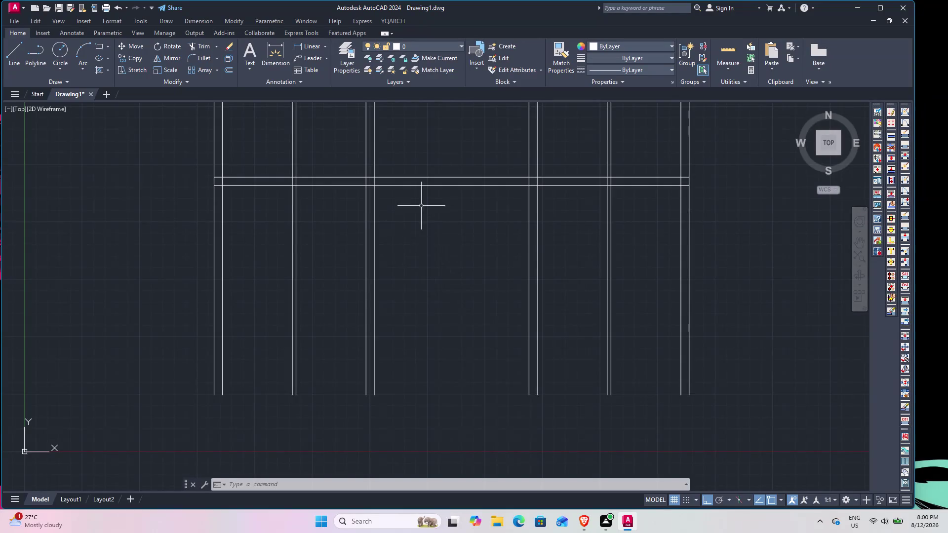
Copy the top rail's lower line down to the bottom edge of the frame.
click(456, 185)
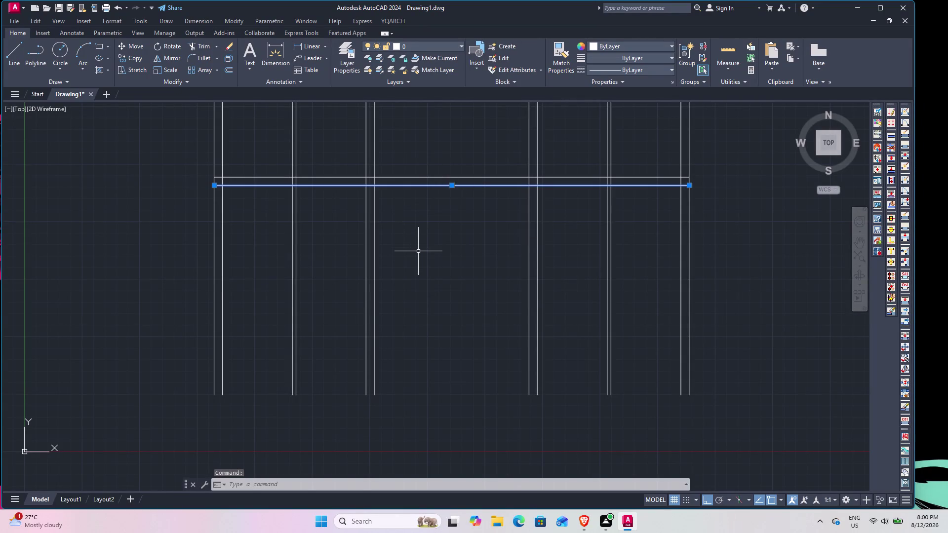
text(CO)
key(space)
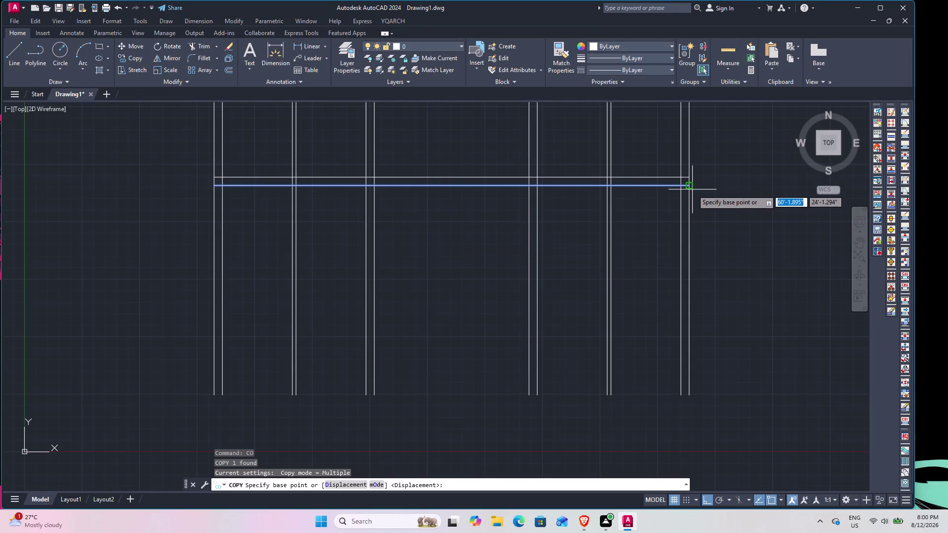
click(691, 187)
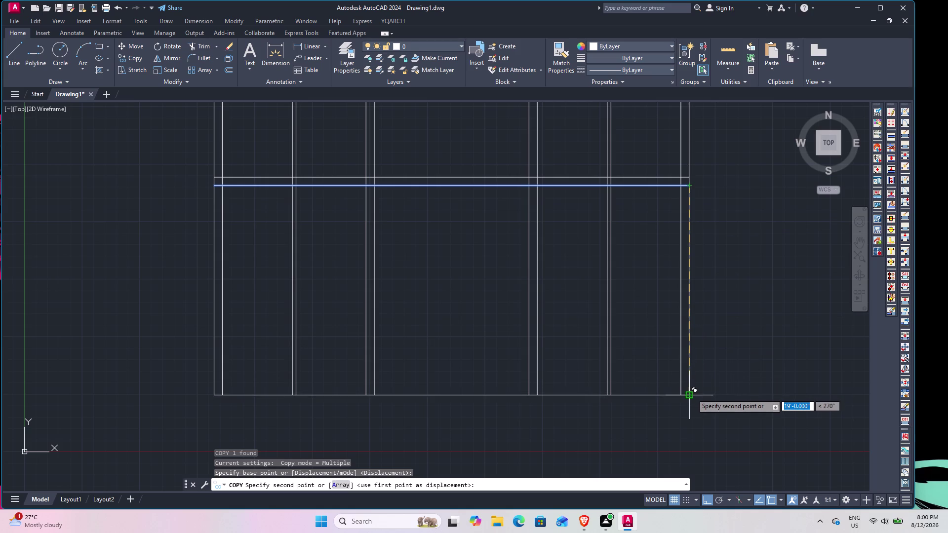
click(692, 393)
key(Escape)
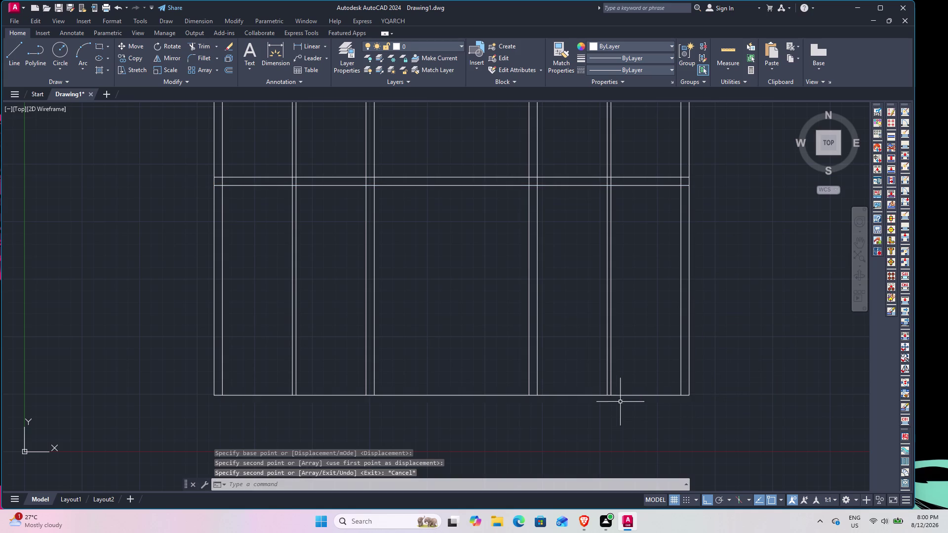
Offset the new bottom line 9" upward to form the bottom rail.
key(o)
key(space)
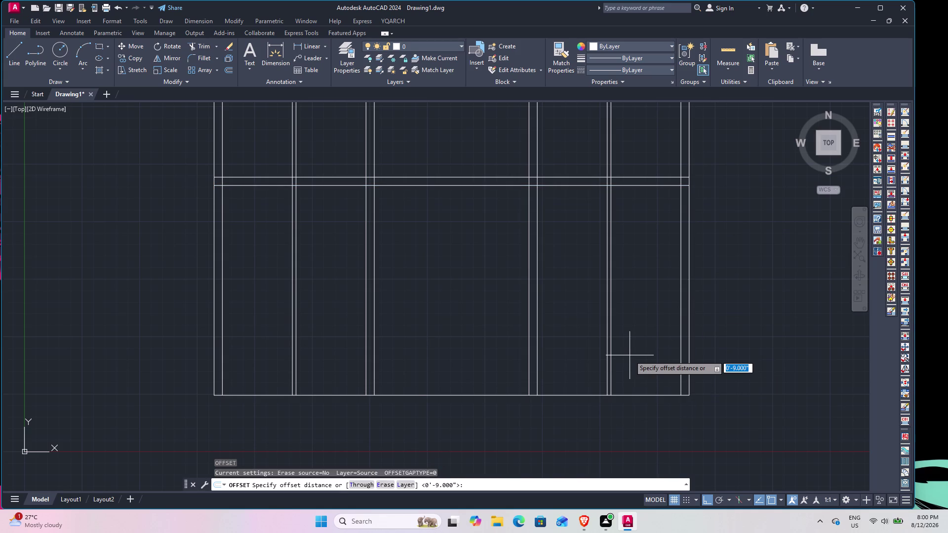
key(9)
key(shift+quotedbl)
key(Return)
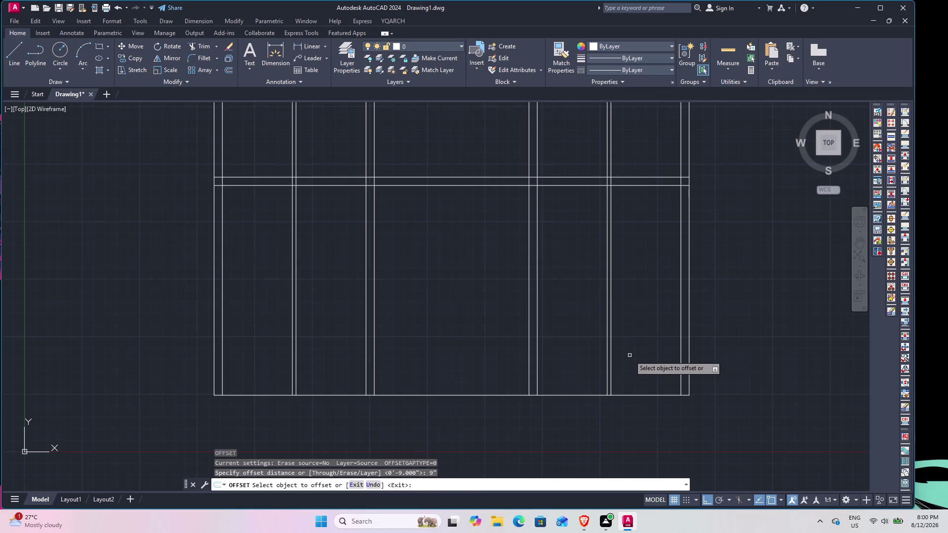
click(478, 395)
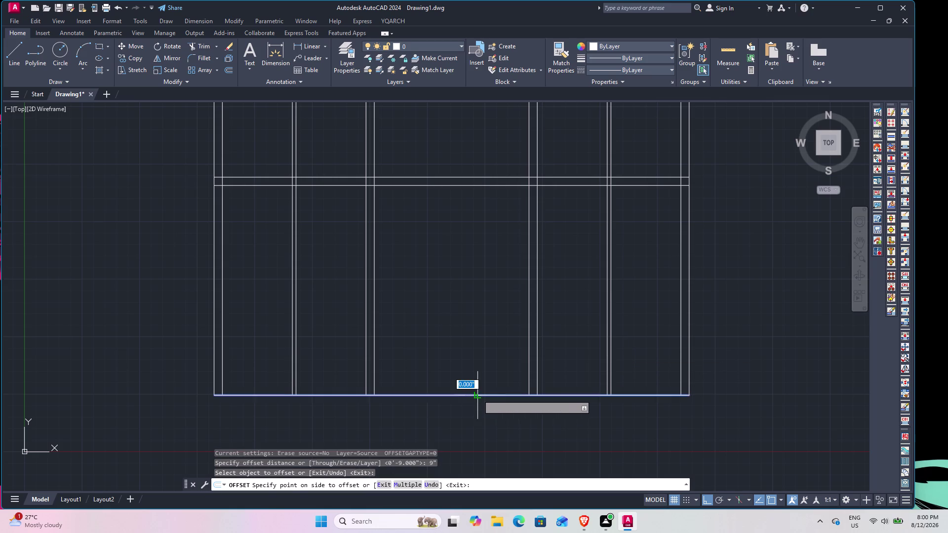
click(479, 379)
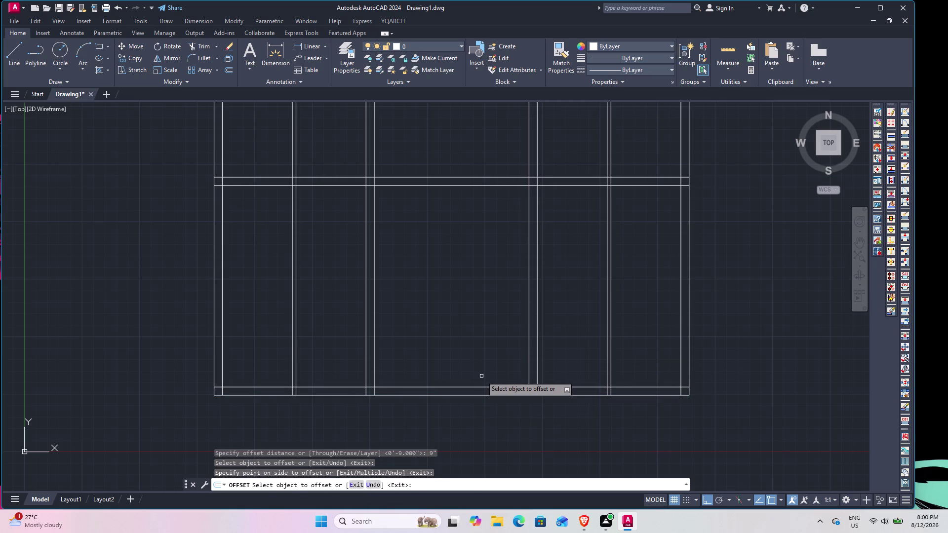
key(space)
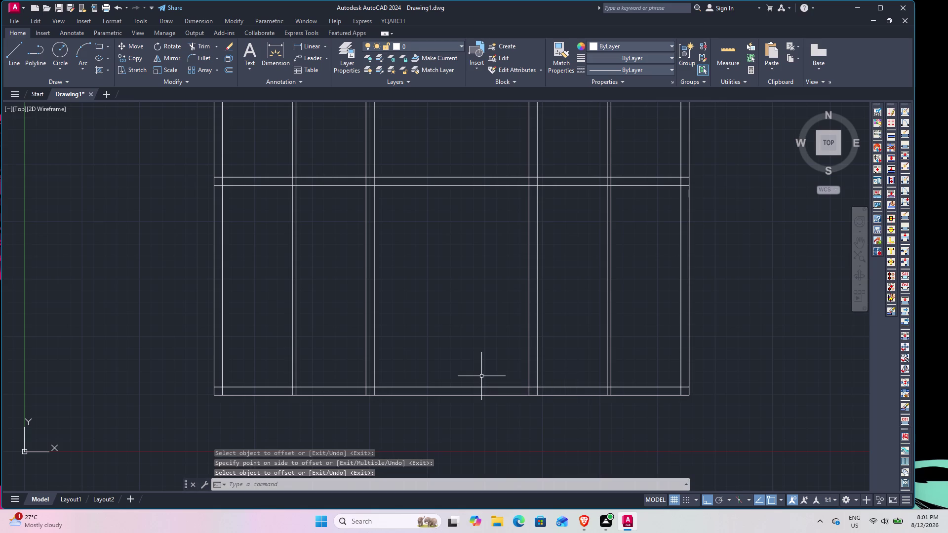
key(space)
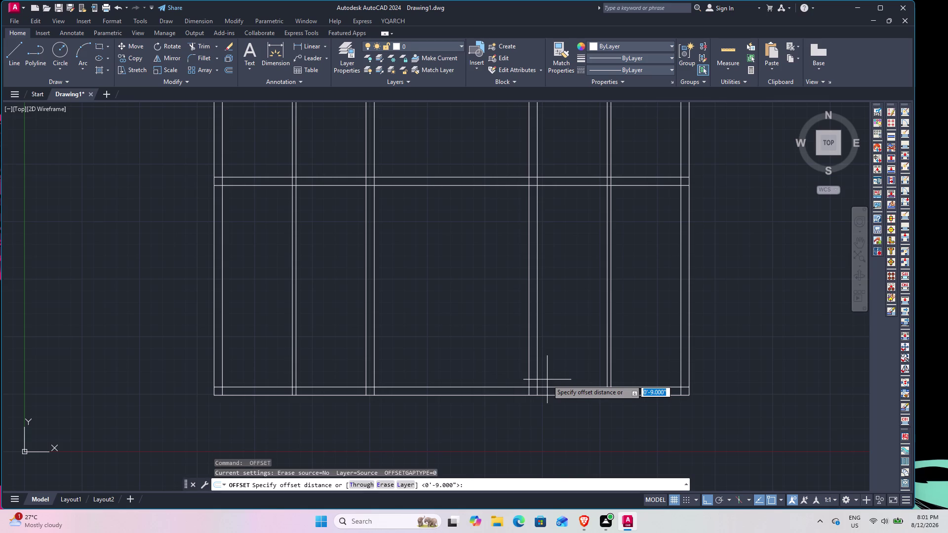
Offset the bottom rail's upper line 6'6" upward to start the middle rail.
text(6'6)
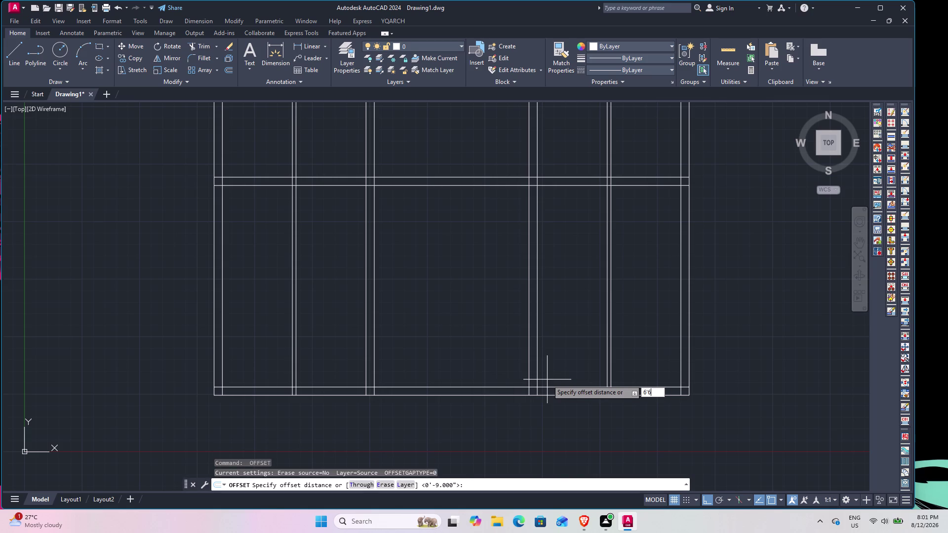
text(")
key(Return)
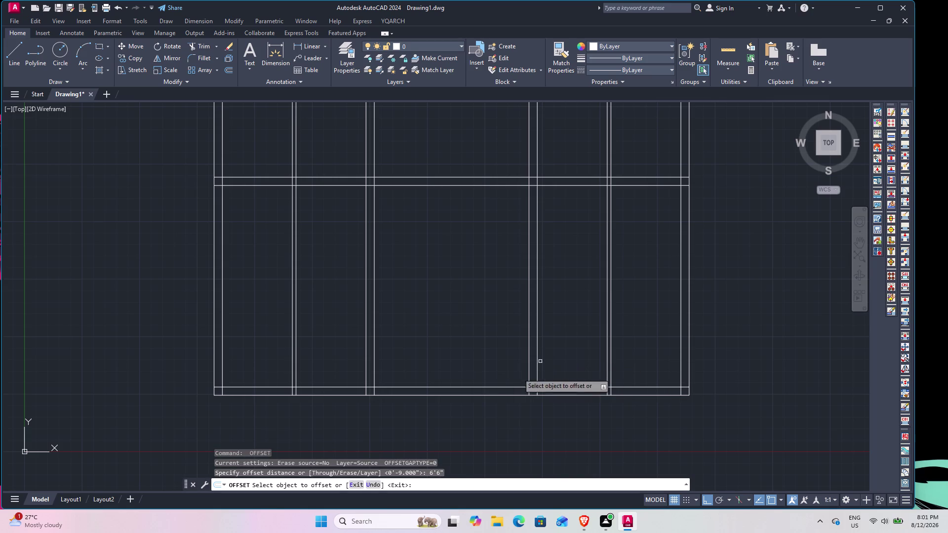
click(470, 386)
click(470, 369)
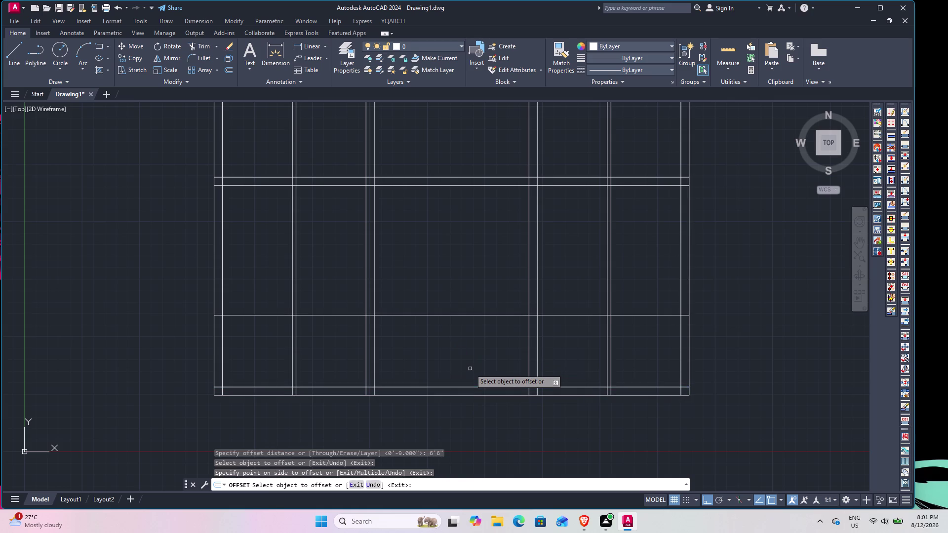
key(space)
Offset that new middle rail line 9" upward to double it.
key(space)
text(9")
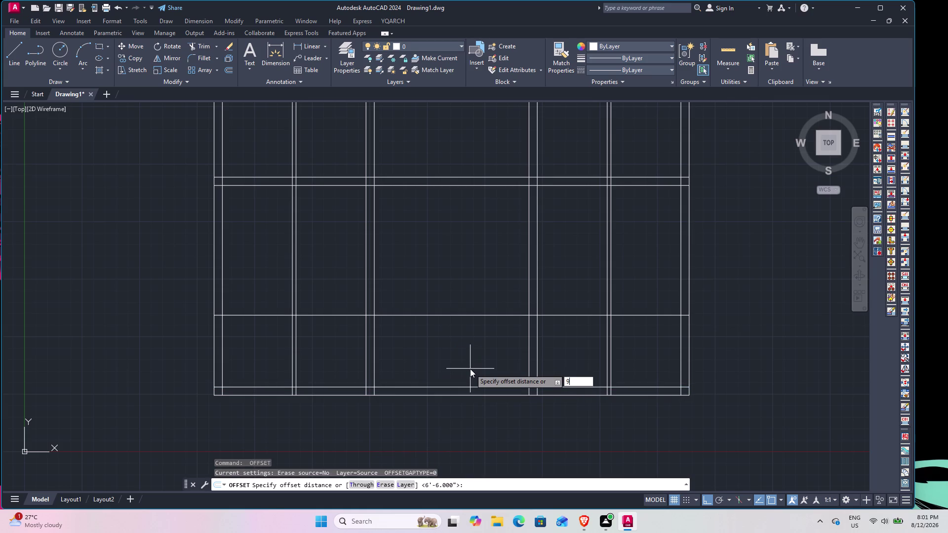
key(Return)
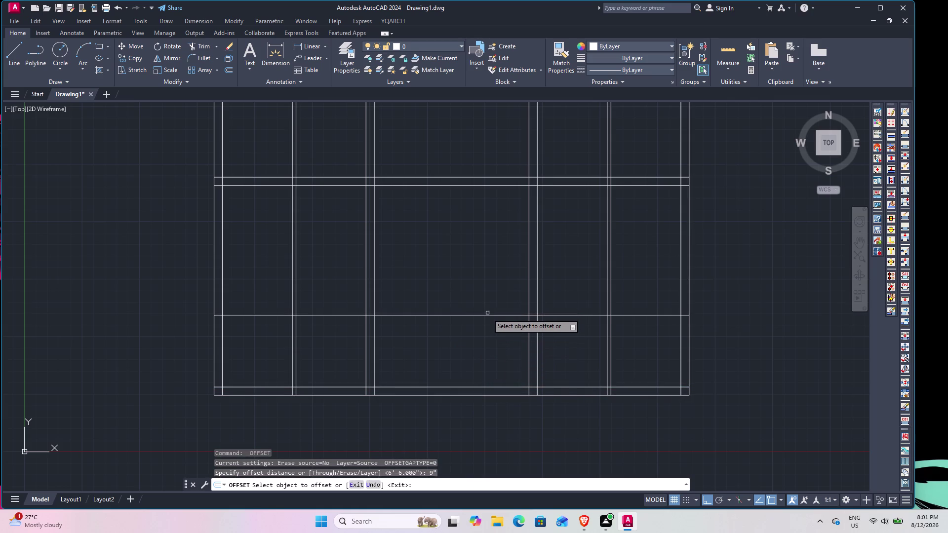
click(487, 314)
click(487, 303)
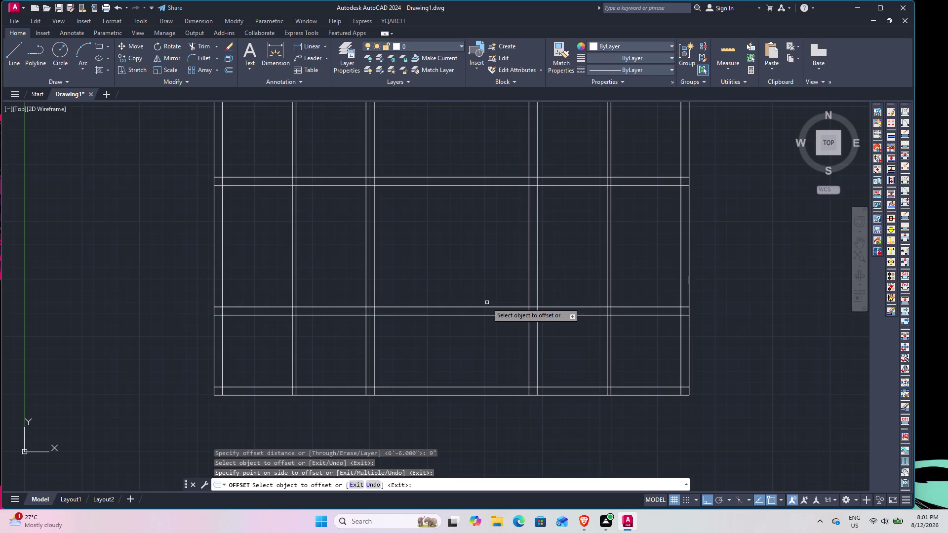
key(space)
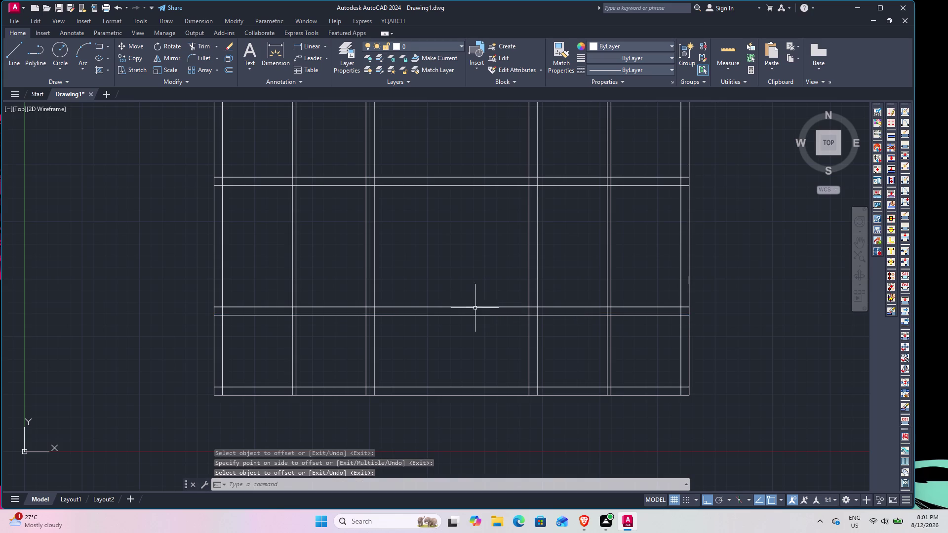
scroll(down, 3)
middle_drag(447, 279, 442, 303)
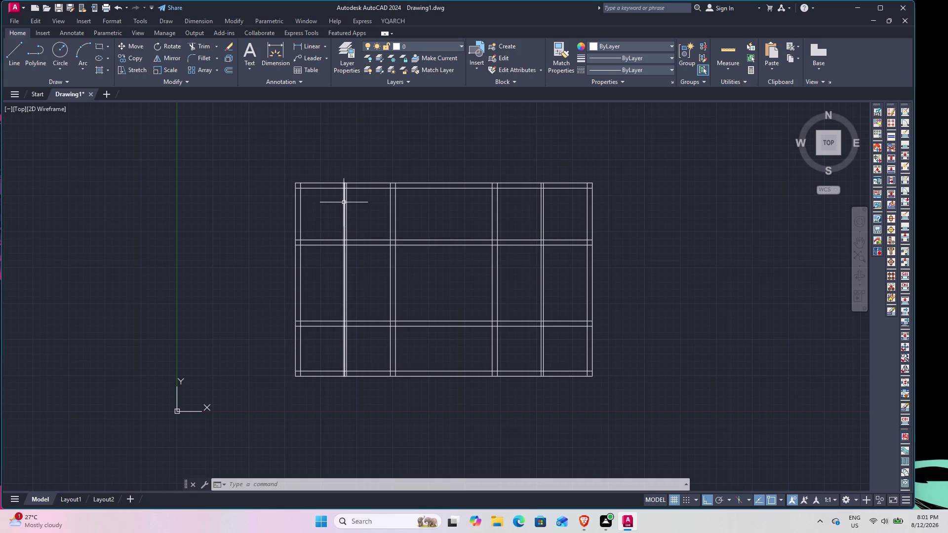
scroll(up, 3)
scroll(down, 3)
scroll(up, 3)
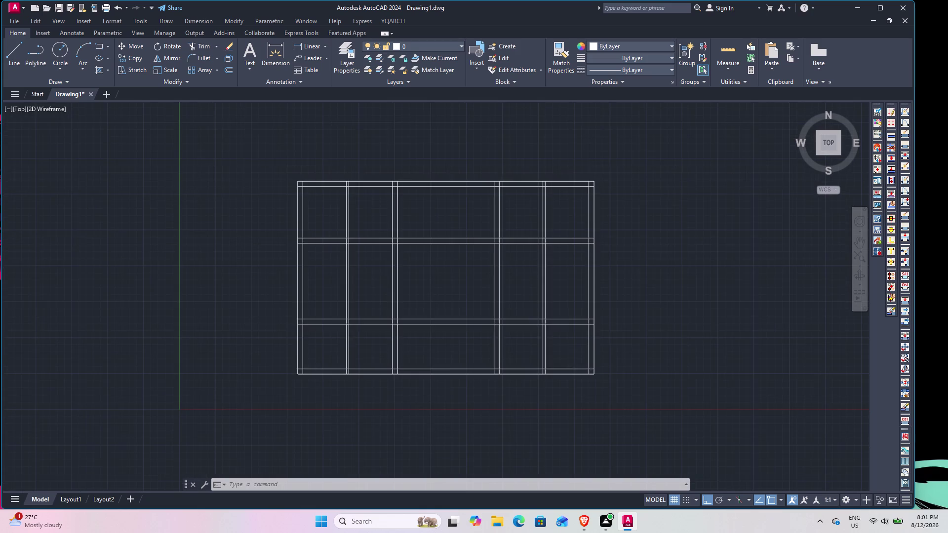
scroll(down, 3)
scroll(up, 3)
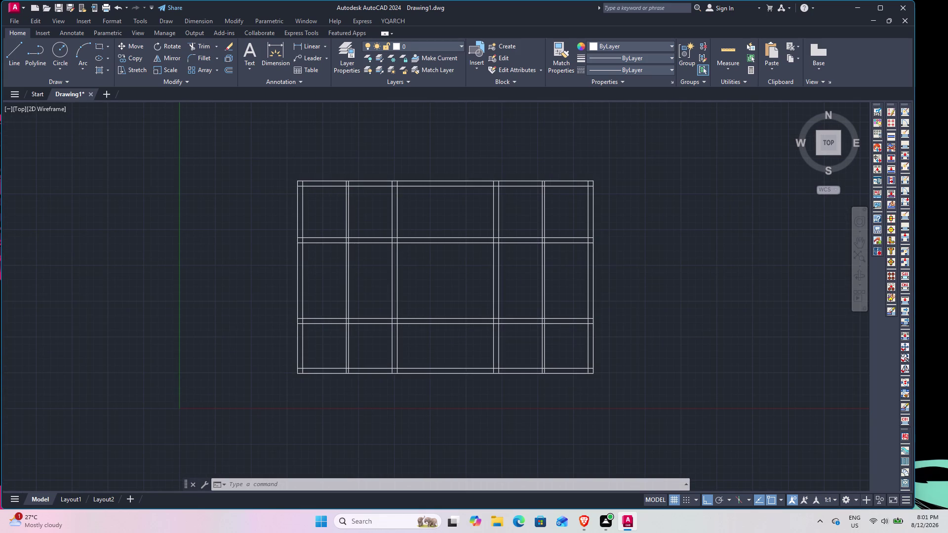
middle_drag(347, 226, 345, 219)
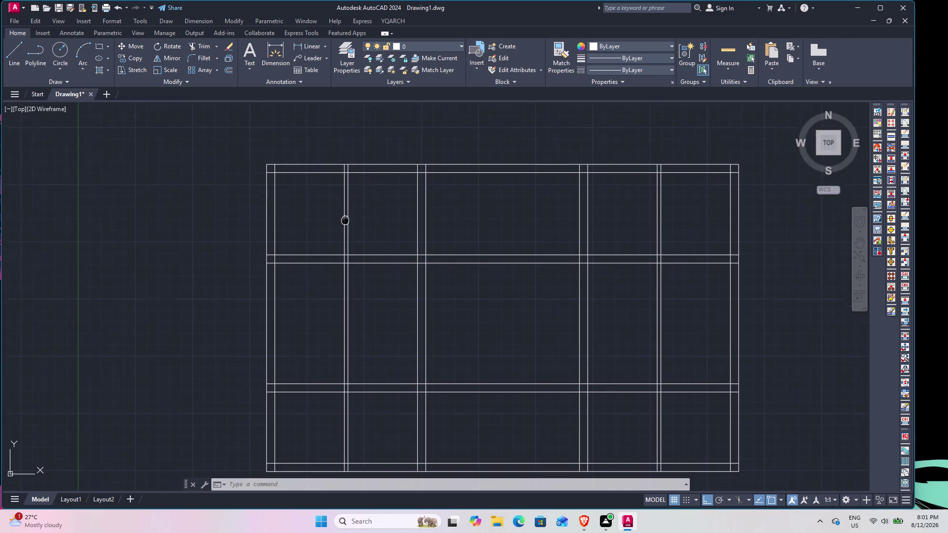
middle_drag(345, 220, 339, 235)
scroll(up, 3)
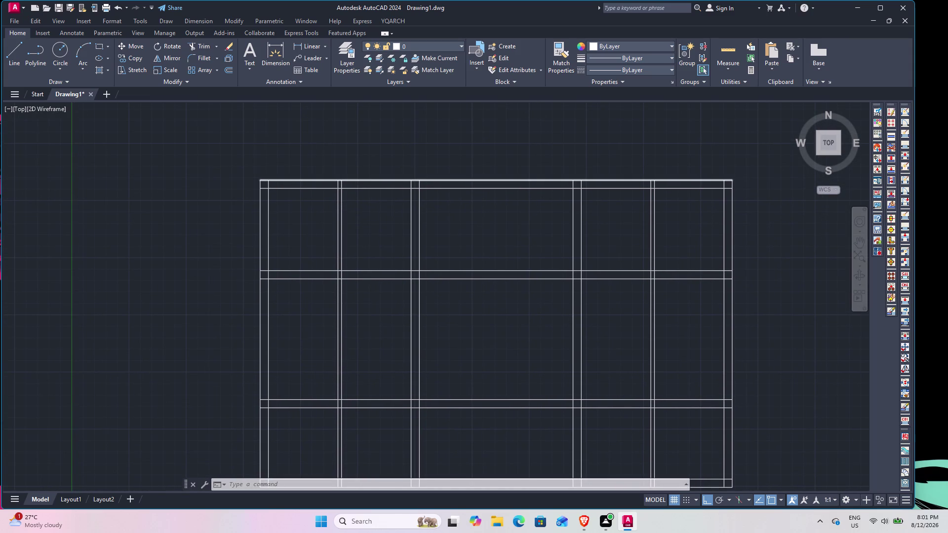
text(TR)
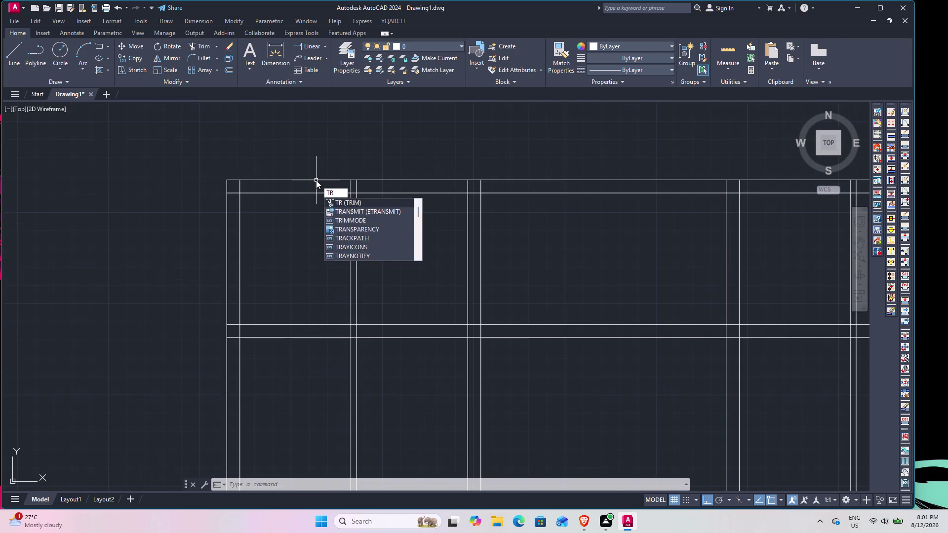
Fence-trim the crossing lines at the top rail, left edge and middle rail.
key(space)
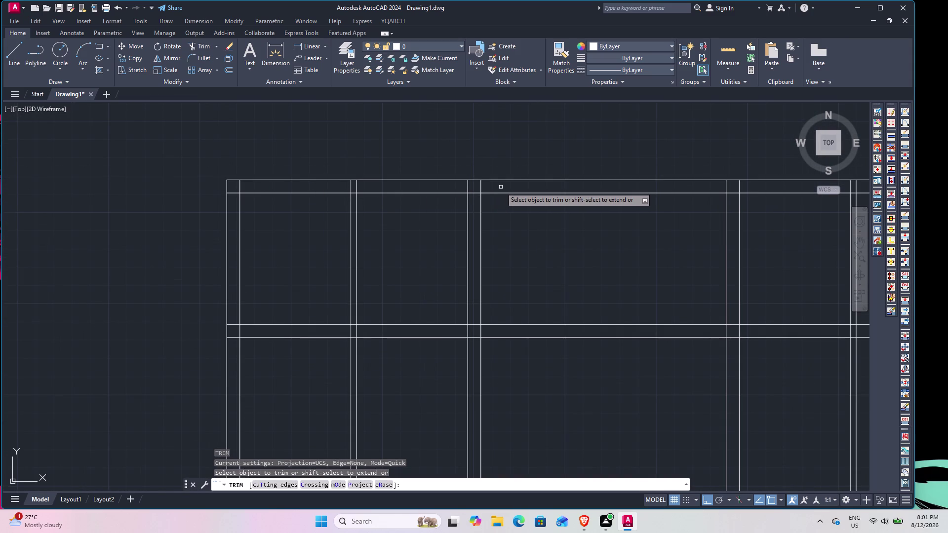
click(500, 187)
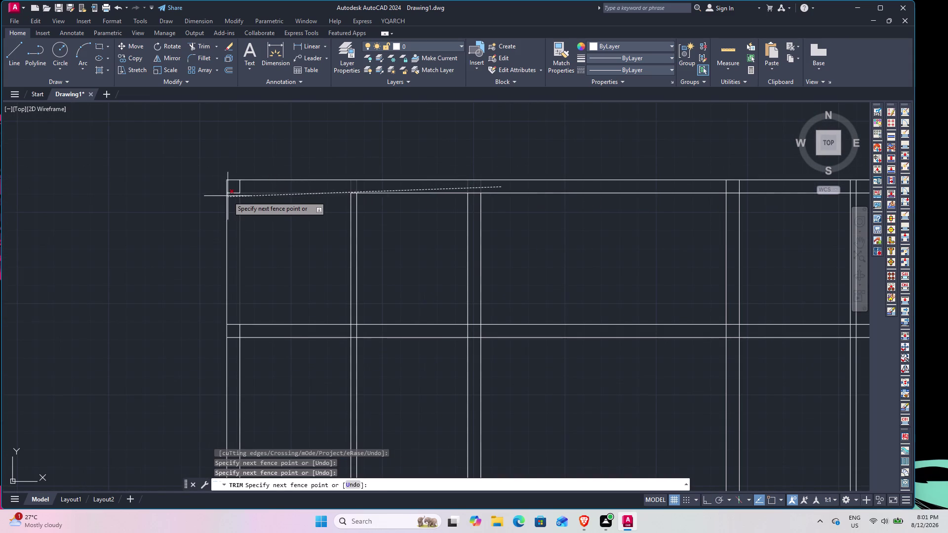
click(233, 186)
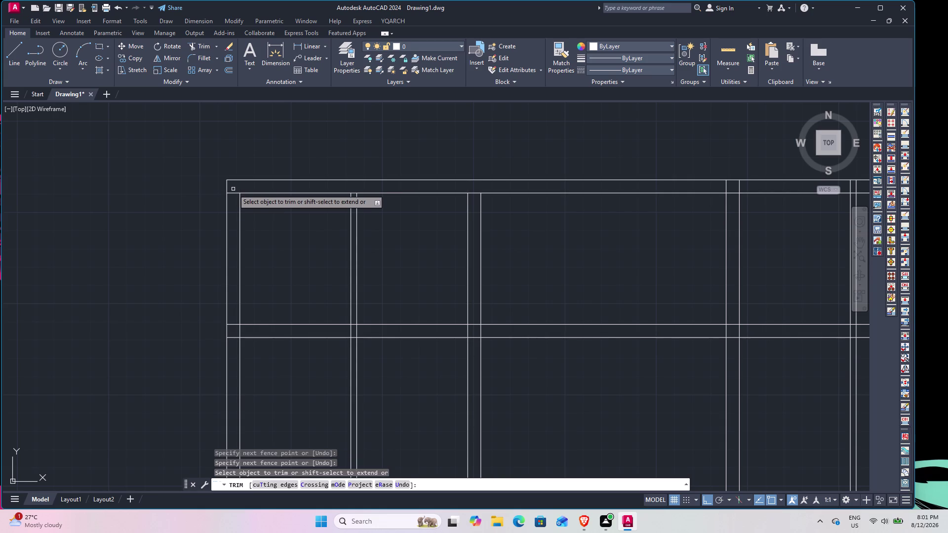
click(233, 189)
click(233, 367)
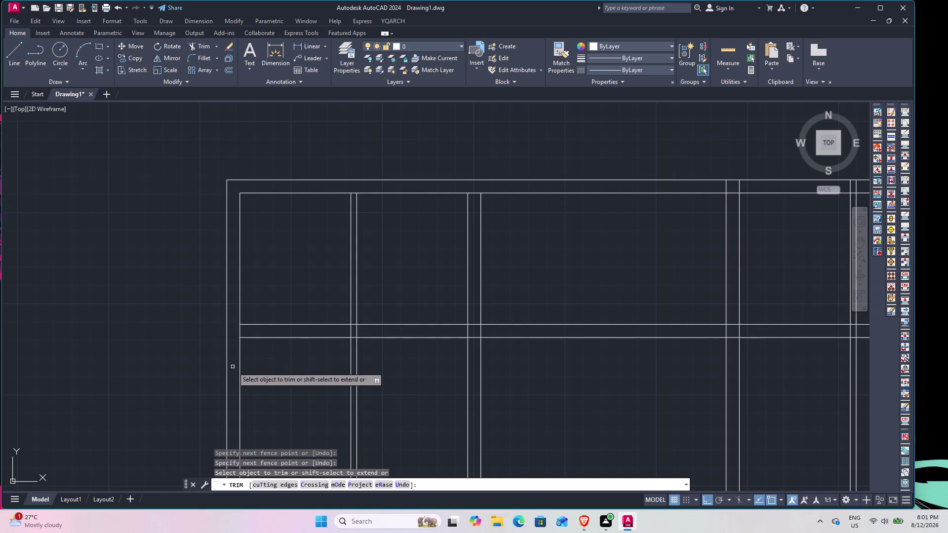
click(233, 331)
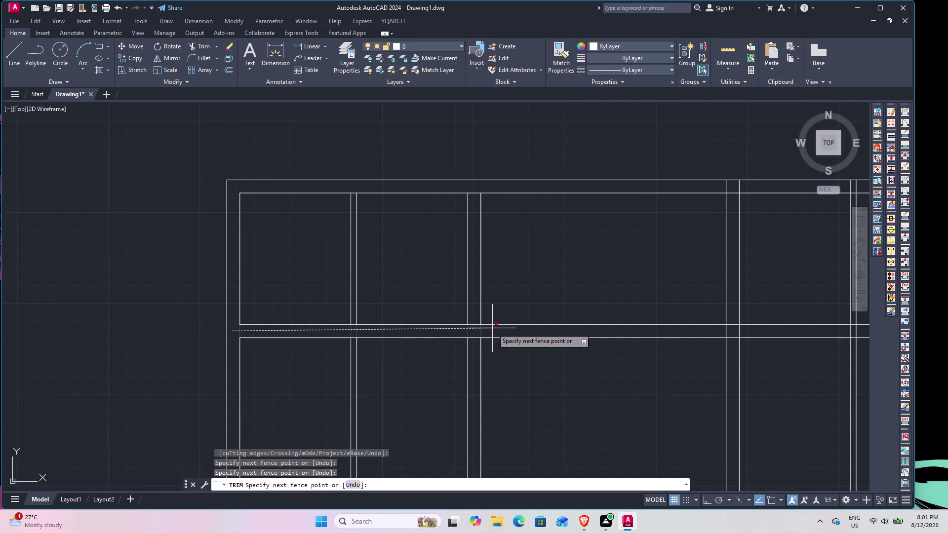
click(494, 328)
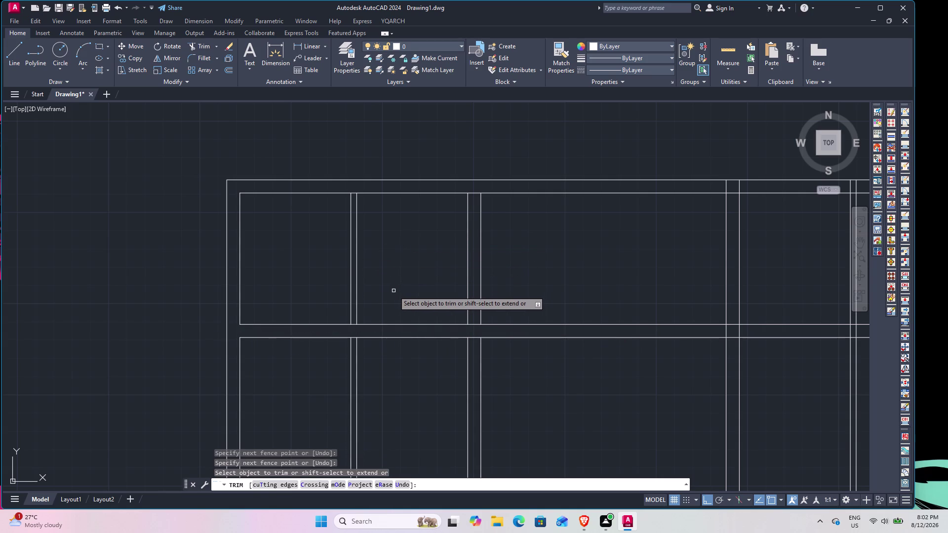
key(Escape)
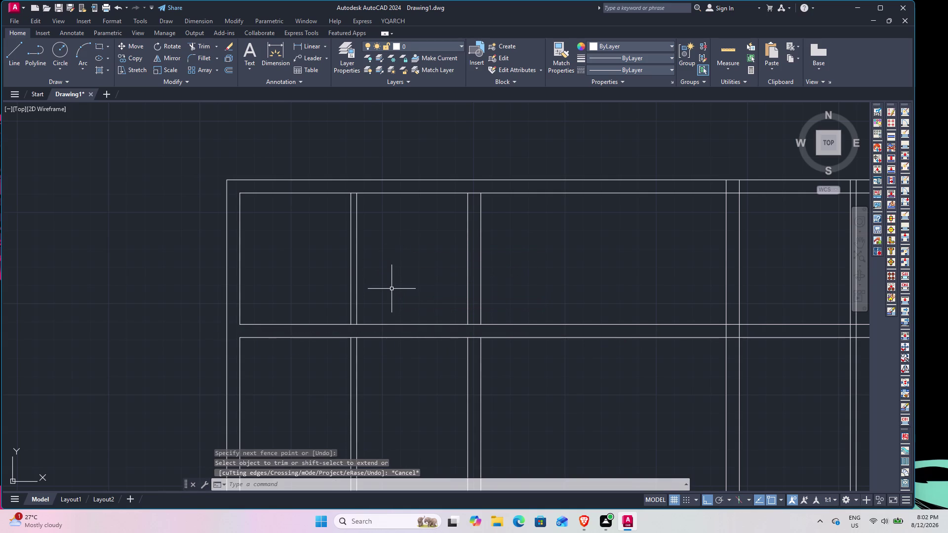
key(ctrl+z)
scroll(down, 3)
middle_drag(385, 286, 385, 259)
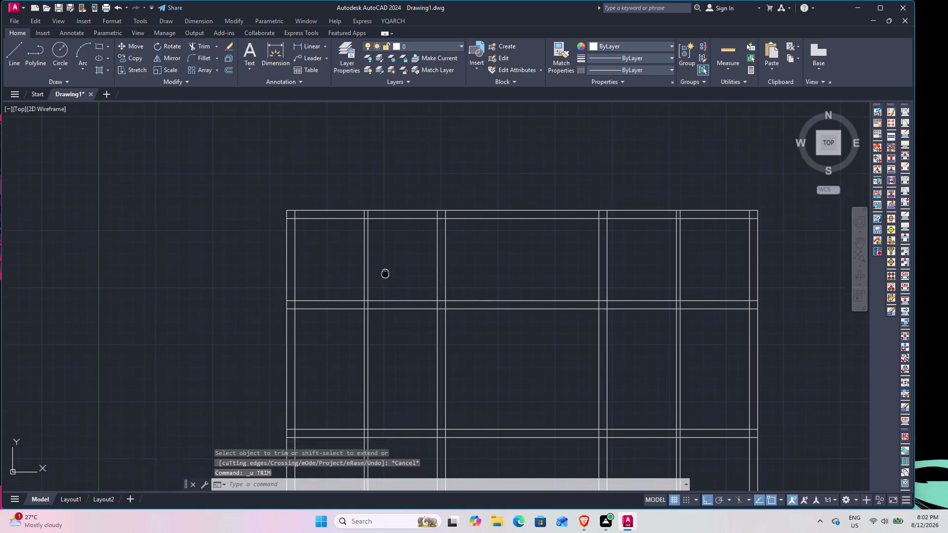
middle_drag(385, 260, 380, 219)
scroll(up, 3)
scroll(down, 3)
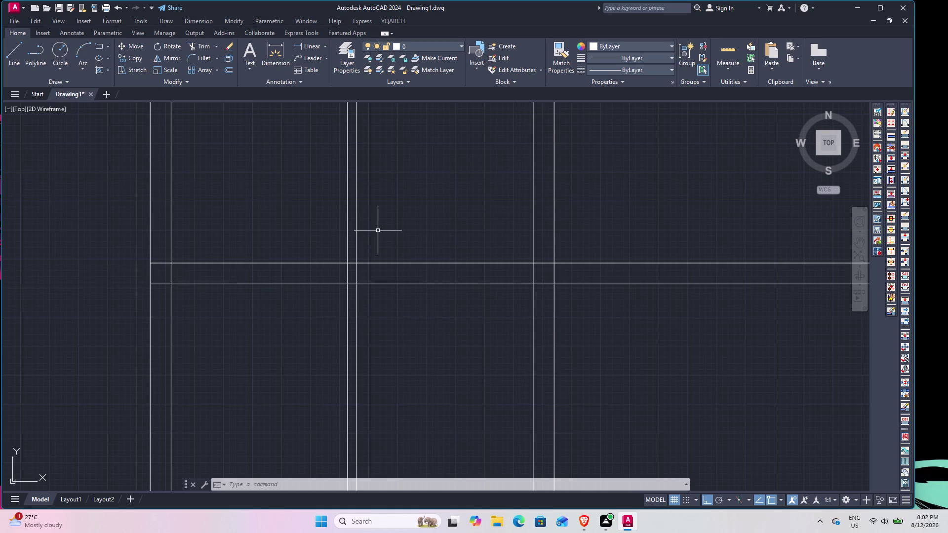
Offset the mullion line 6" to the left.
text(O)
key(space)
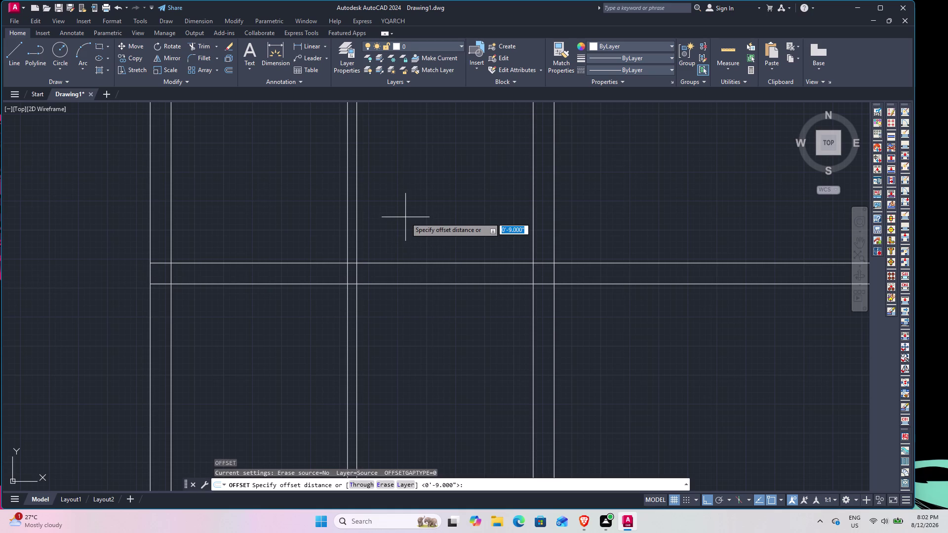
text(6")
key(Return)
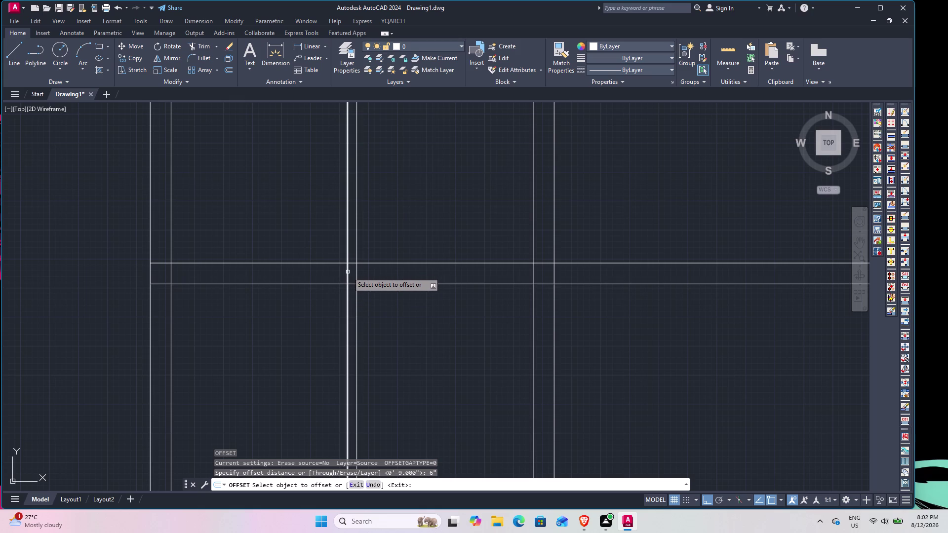
click(348, 272)
click(315, 282)
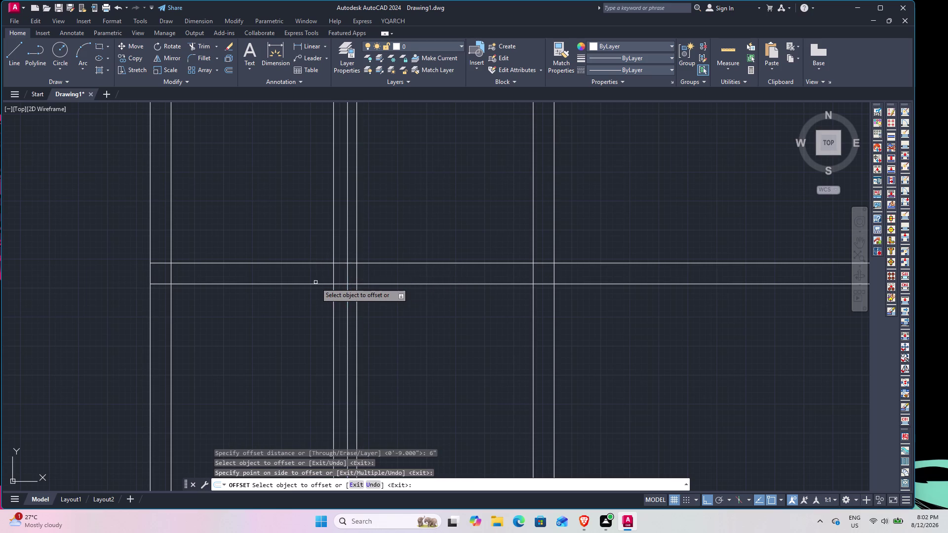
key(space)
Offset that new line 3' further to the left.
key(space)
text(3')
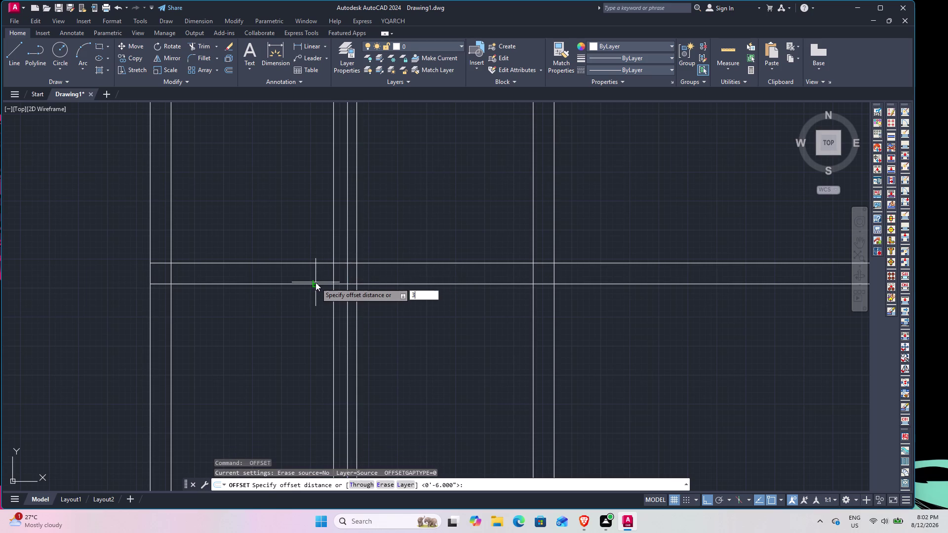
key(Return)
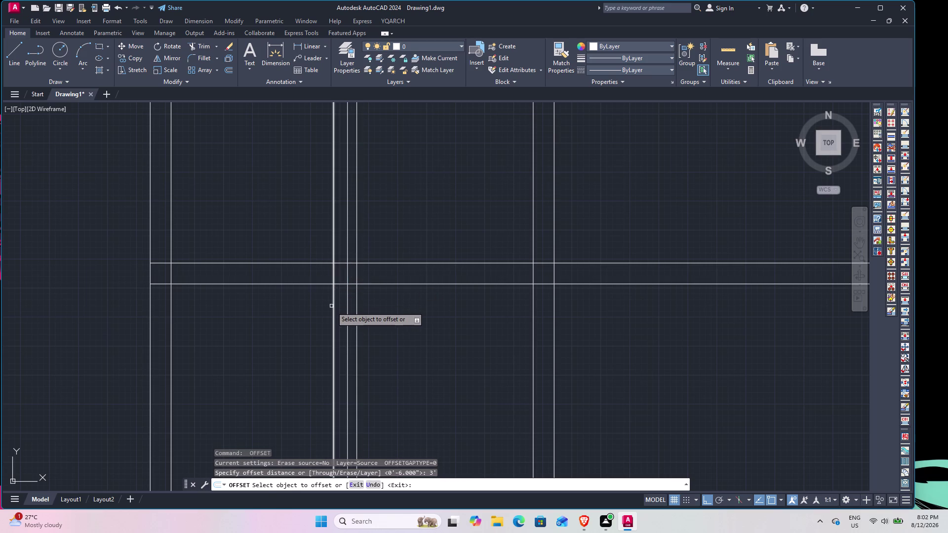
click(331, 307)
click(336, 307)
click(333, 306)
click(295, 313)
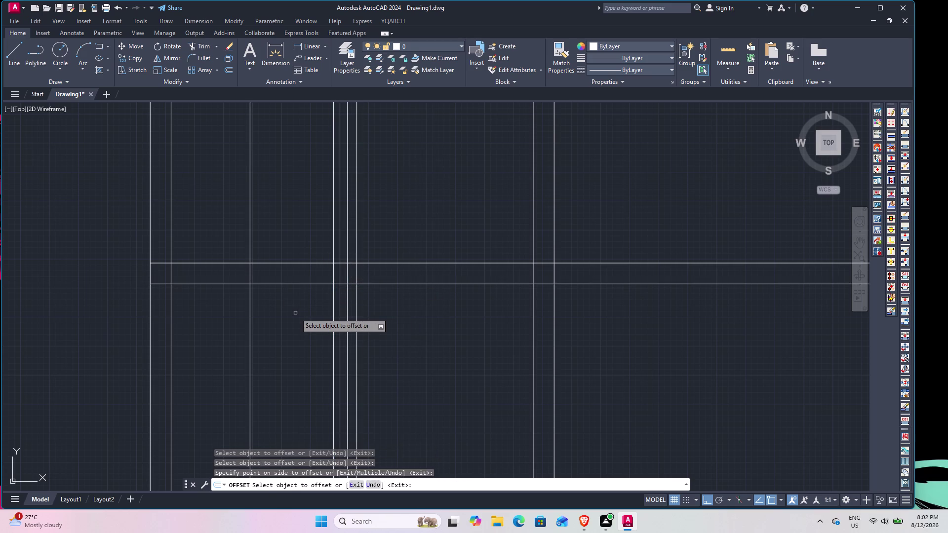
key(Escape)
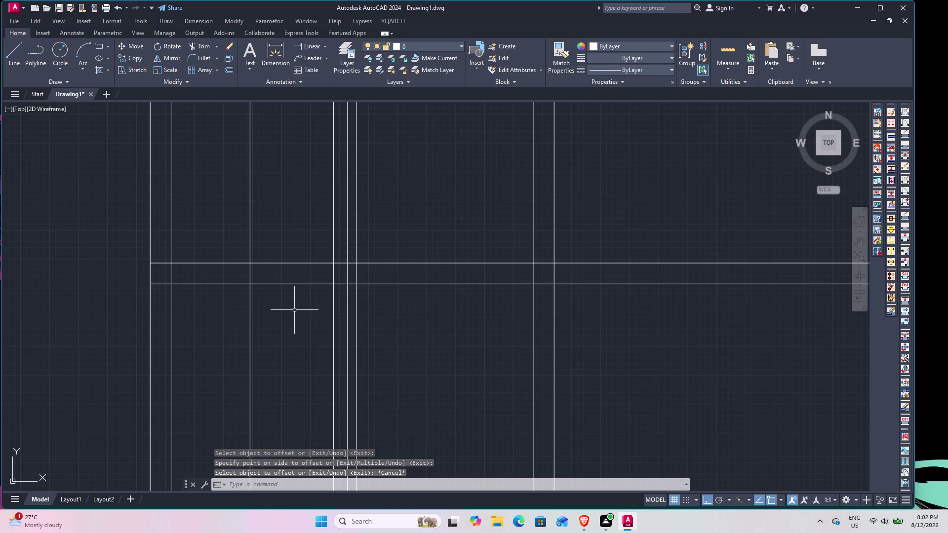
Trim the rail lines between the new left-bay verticals.
key(t)
key(r)
key(space)
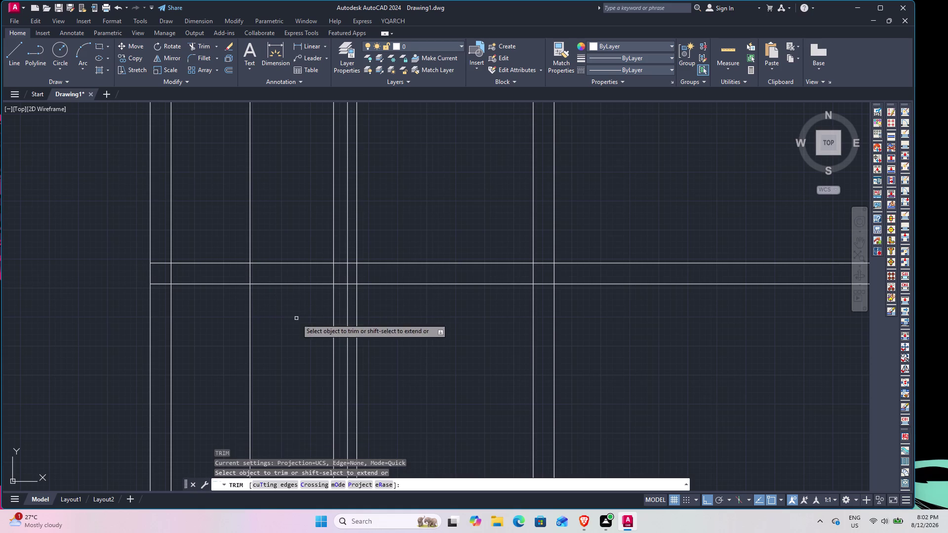
drag(293, 324, 292, 318)
click(289, 240)
drag(270, 214, 262, 208)
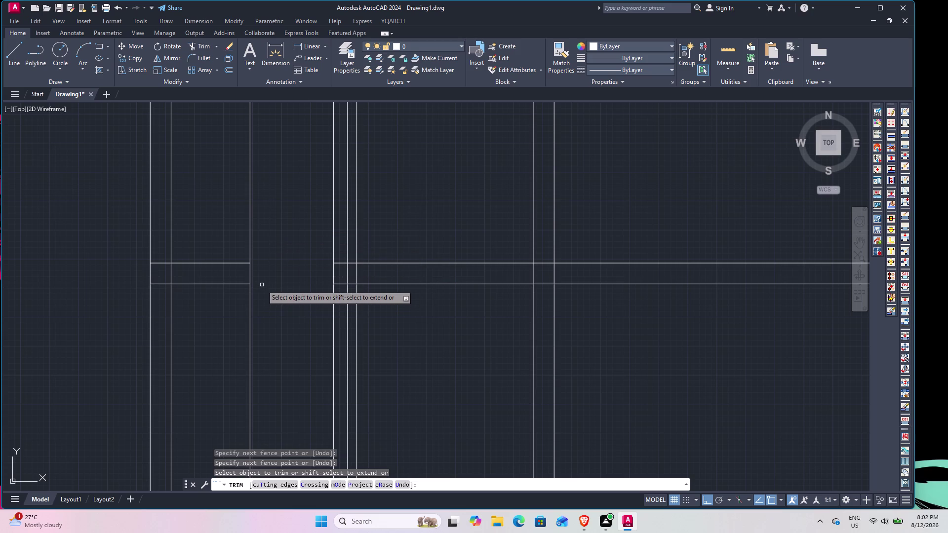
scroll(down, 3)
click(271, 325)
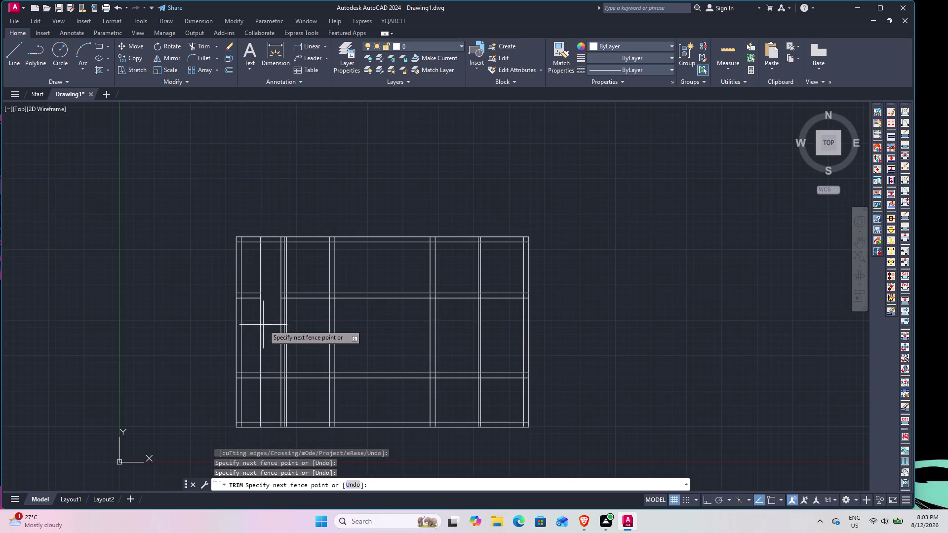
Fence-trim the lines crossing the left bay and a vertical segment above the rail.
click(254, 324)
click(272, 271)
click(259, 262)
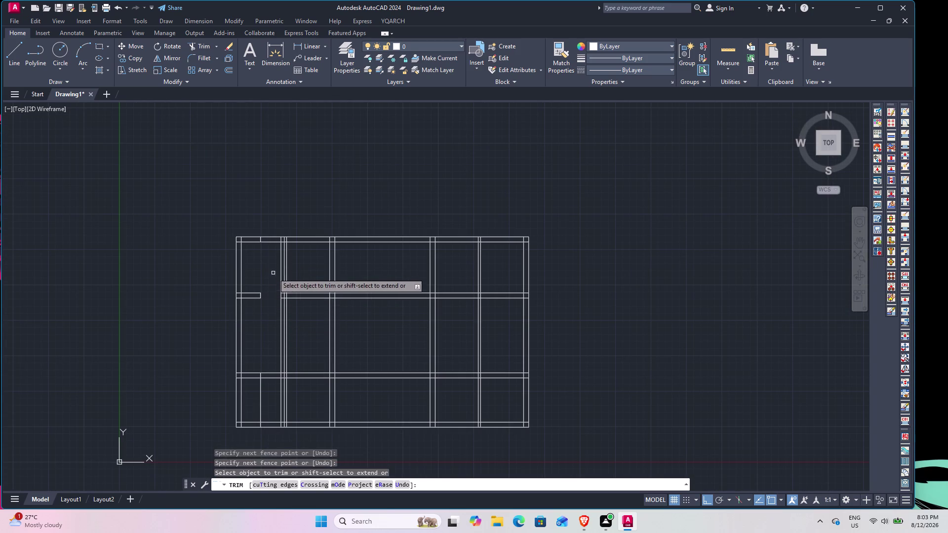
scroll(up, 3)
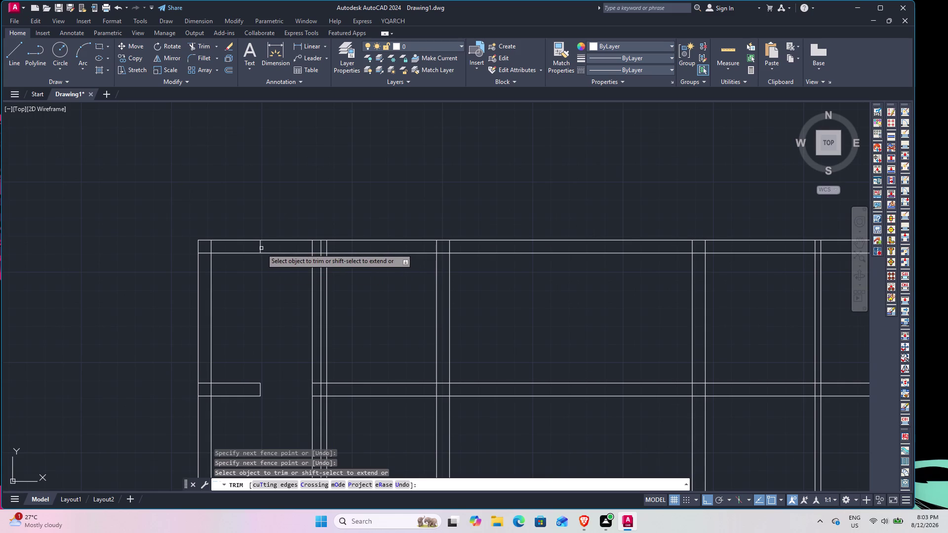
click(261, 248)
scroll(down, 3)
Trim the remaining leftover segments of the offset lines up to the top rail.
middle_drag(259, 289, 254, 214)
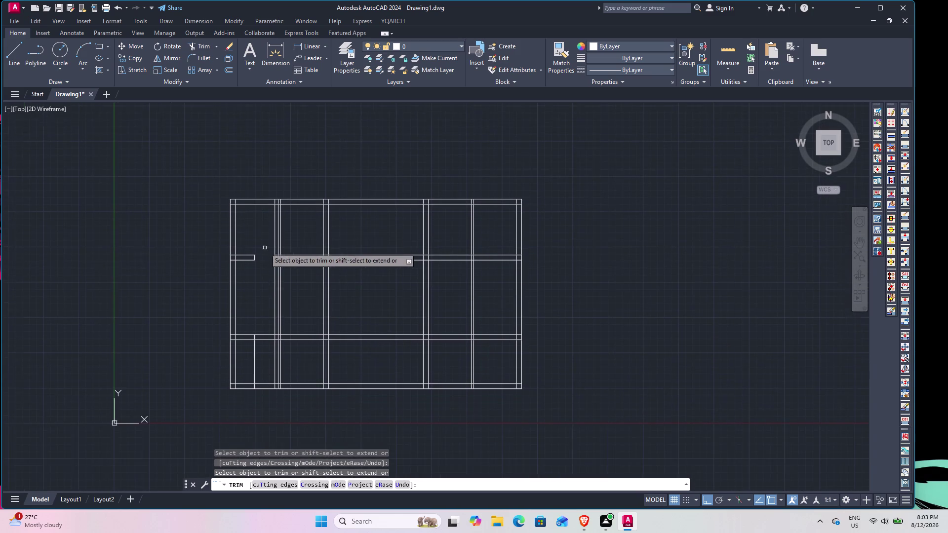
scroll(up, 3)
middle_drag(271, 245, 267, 270)
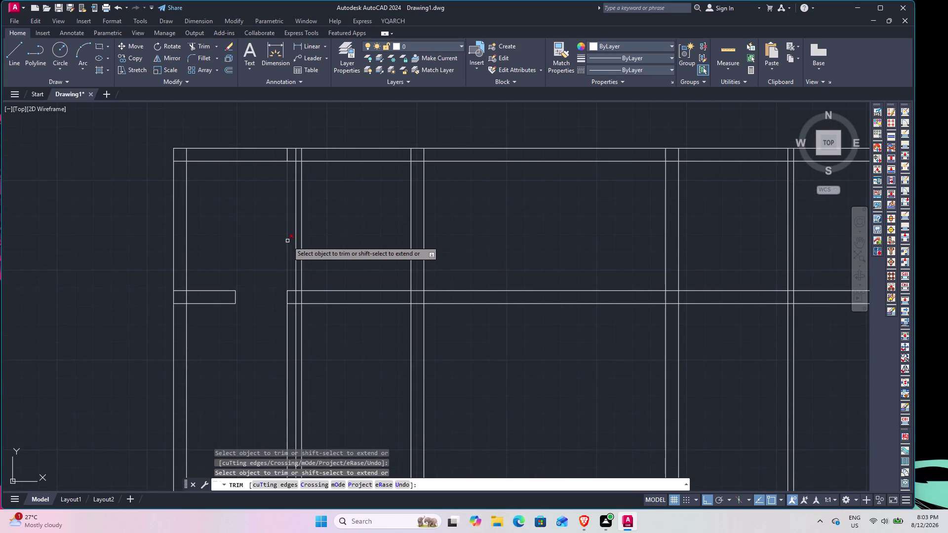
click(287, 240)
click(281, 334)
click(288, 330)
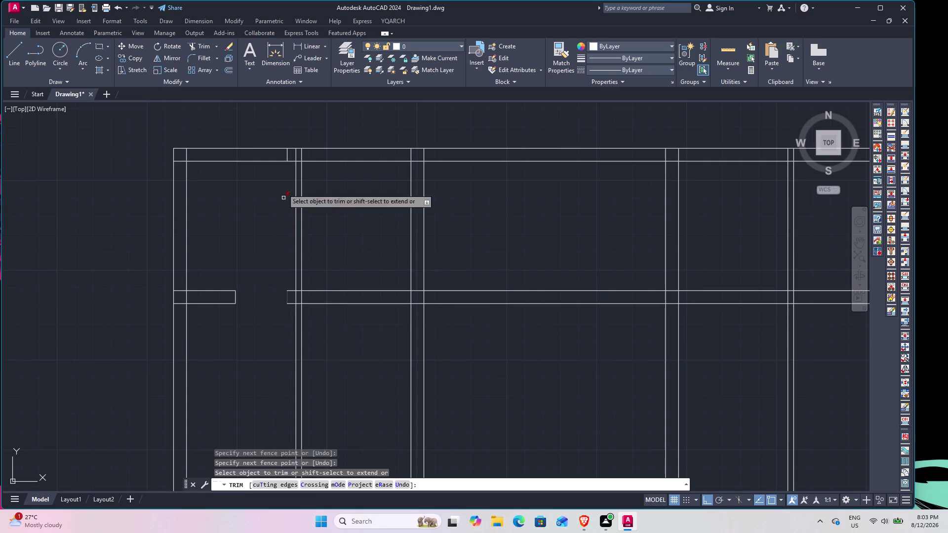
click(287, 158)
key(Escape)
scroll(down, 3)
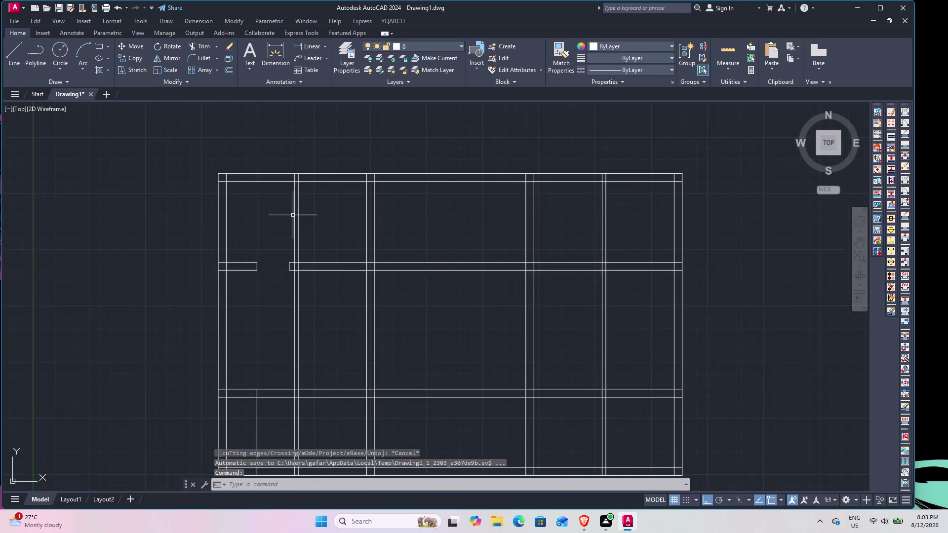
middle_drag(293, 216, 296, 174)
scroll(up, 3)
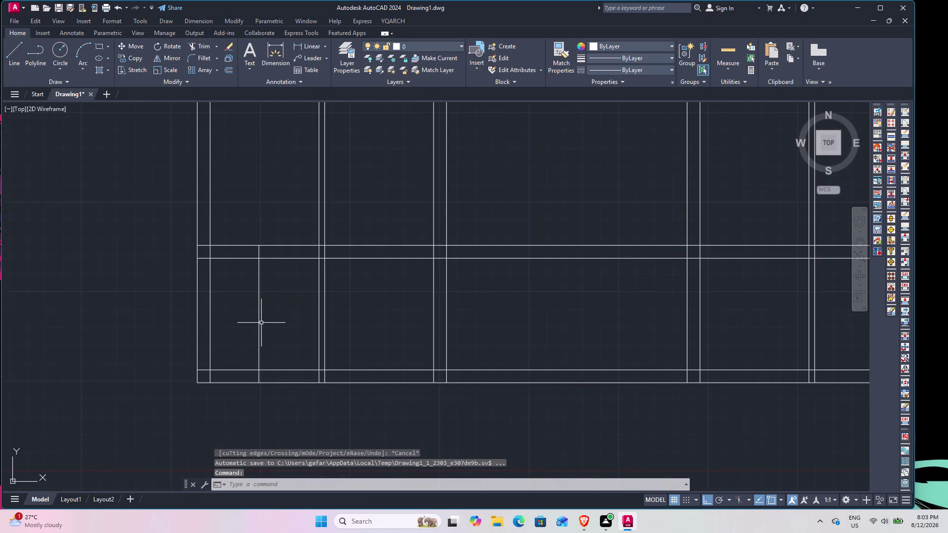
click(258, 325)
right_click(262, 316)
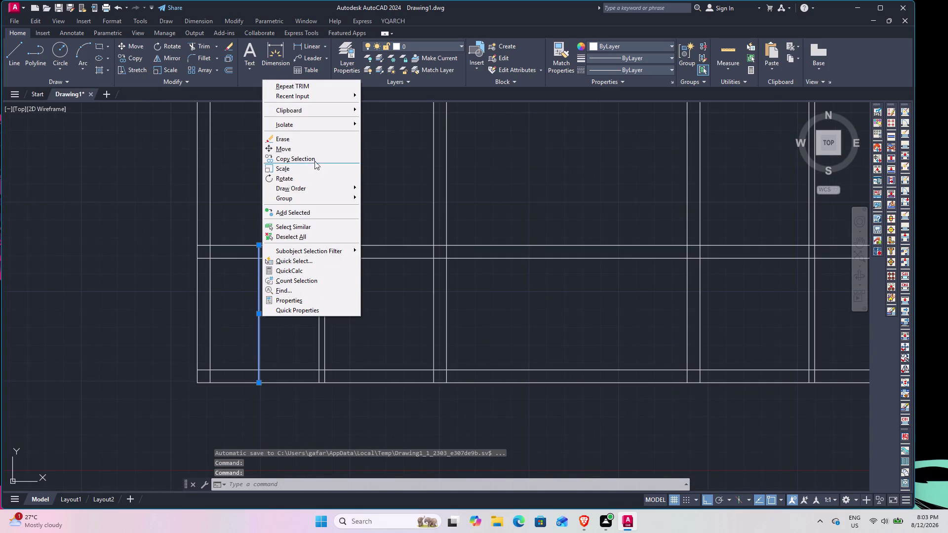
click(314, 140)
middle_drag(315, 144, 283, 341)
middle_drag(283, 307, 272, 232)
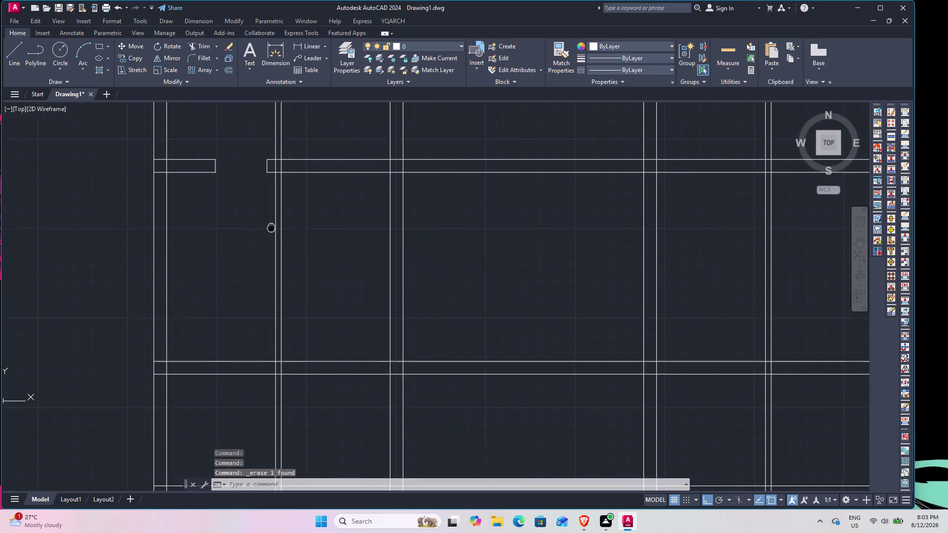
middle_drag(272, 232, 273, 265)
scroll(up, 3)
middle_drag(277, 180, 273, 266)
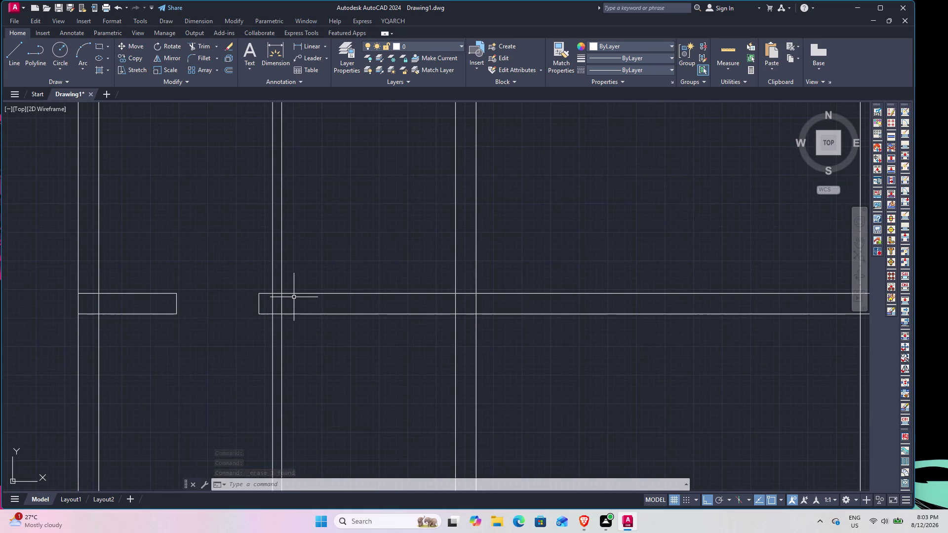
middle_drag(301, 265, 298, 291)
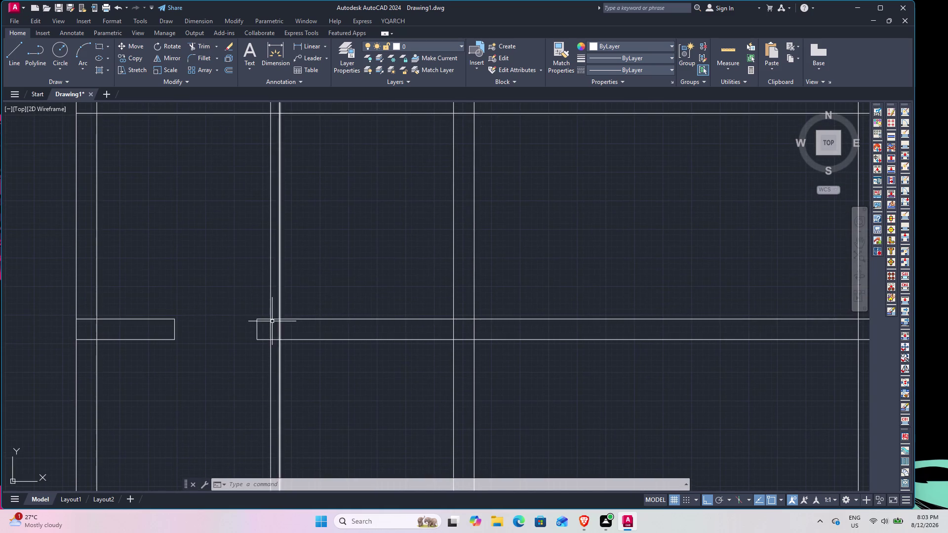
scroll(up, 3)
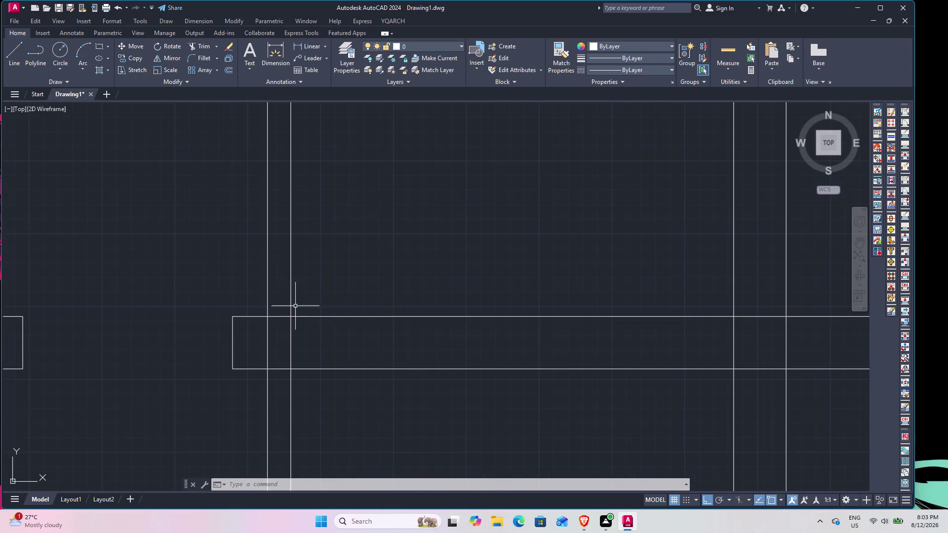
middle_drag(329, 258, 328, 317)
scroll(down, 3)
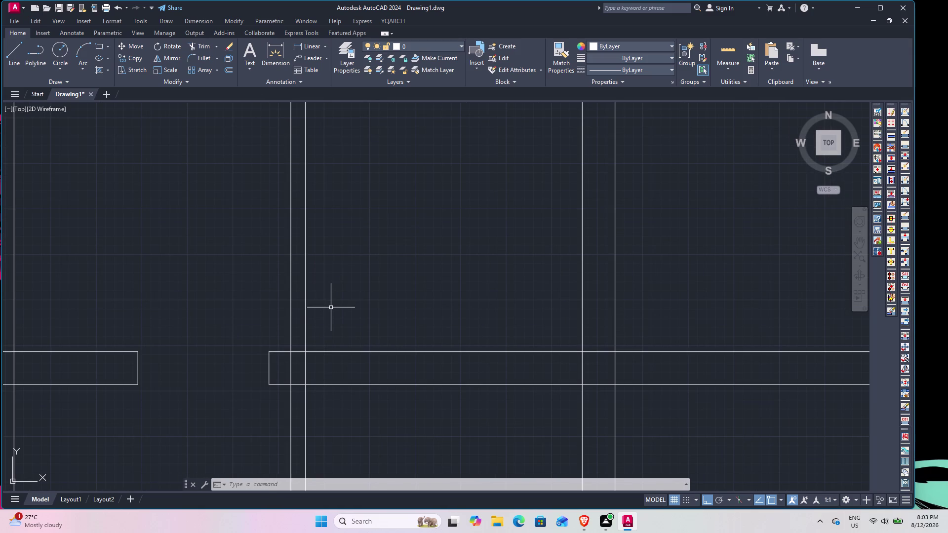
Draw a short line across the mullion, tracked 6" up from the mullion-rail corner.
text(L)
key(space)
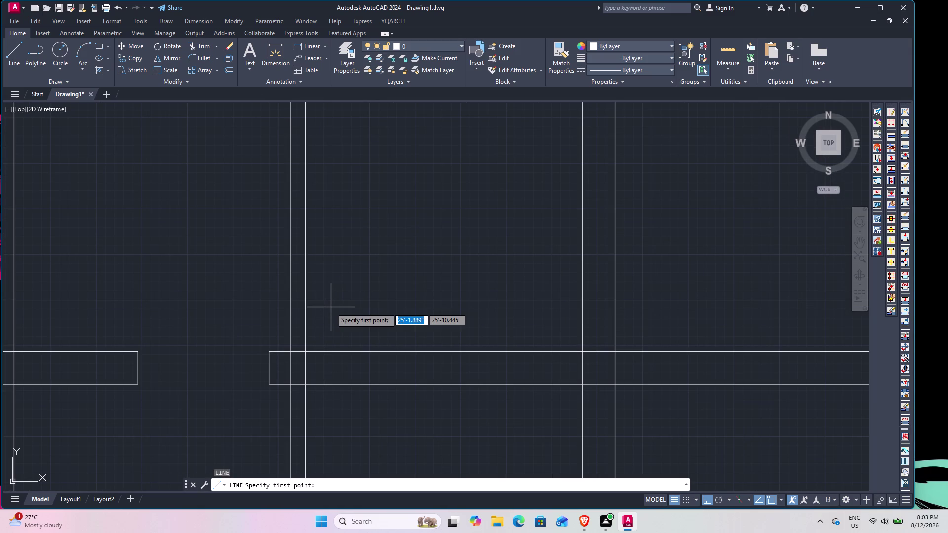
text(TK)
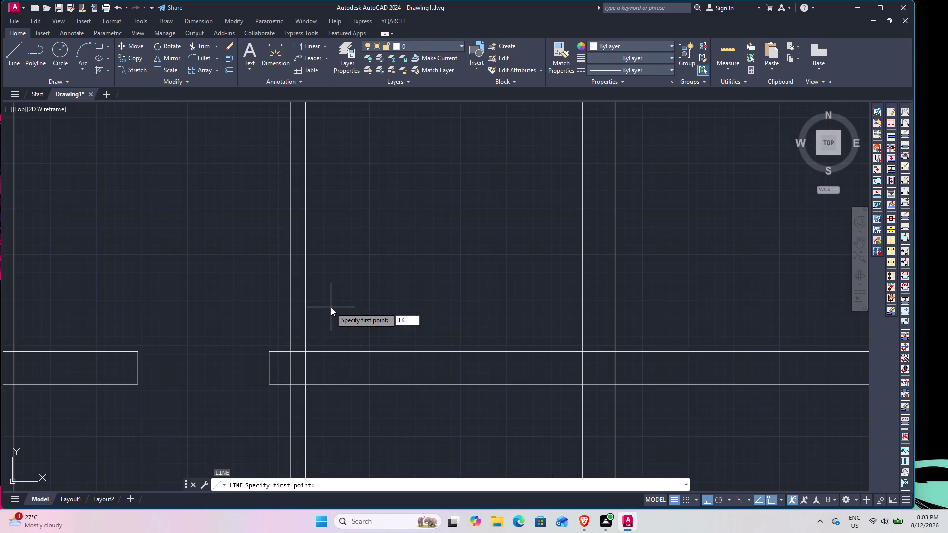
key(space)
click(290, 354)
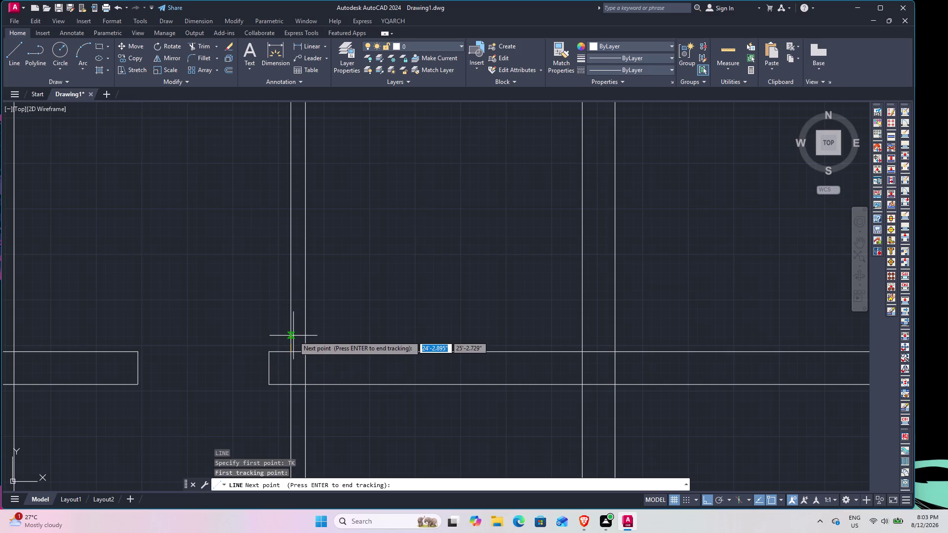
text(6")
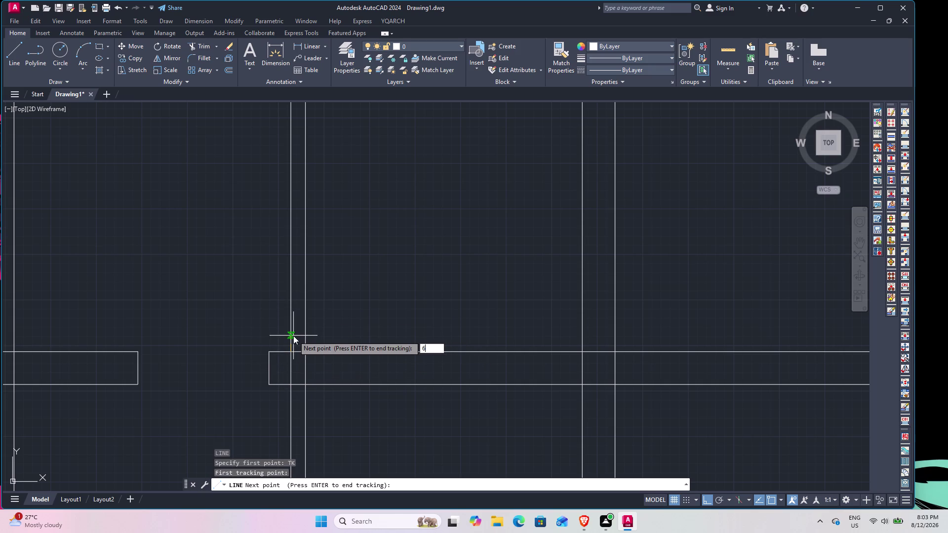
key(Return)
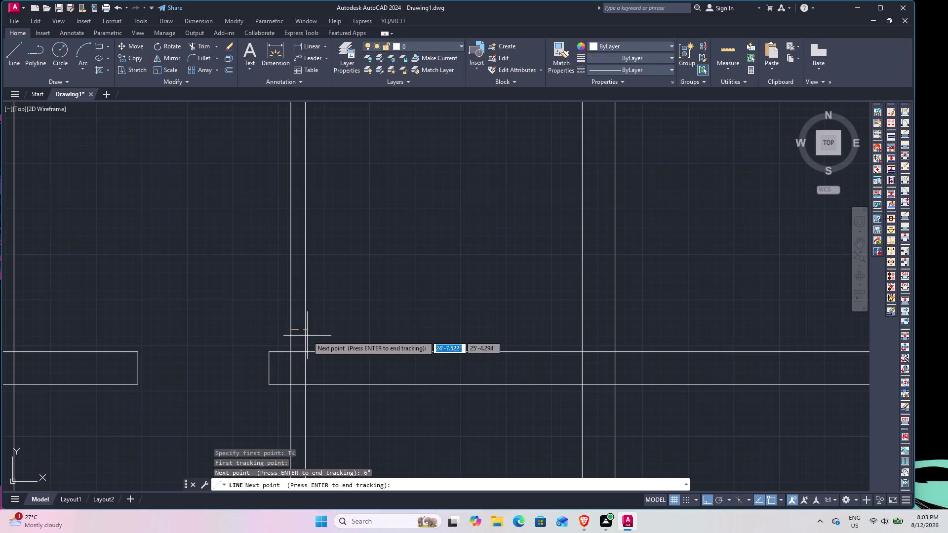
key(space)
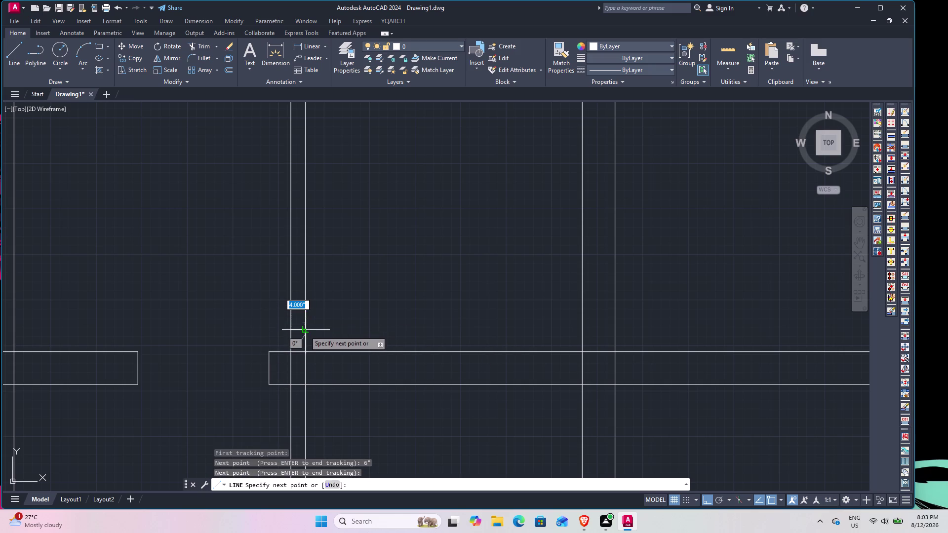
click(305, 331)
key(Escape)
text(O)
key(space)
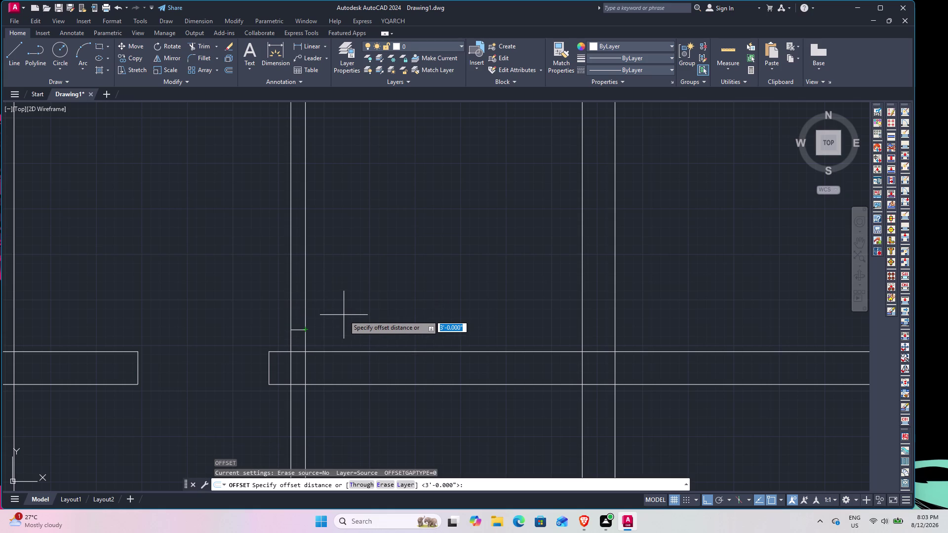
Offset the crossbar 2.5 inches upward, then undo the mistaken copy.
text(2)
text(.5")
key(Return)
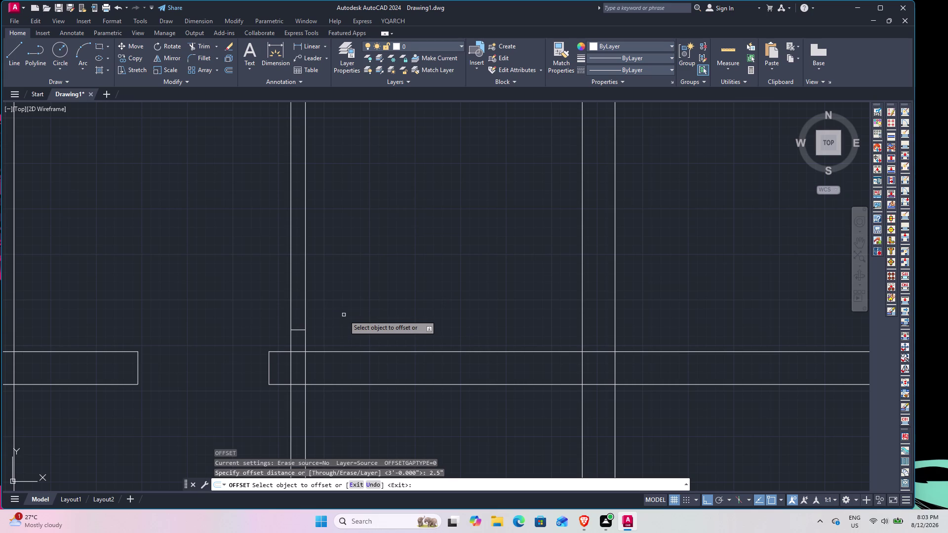
click(297, 331)
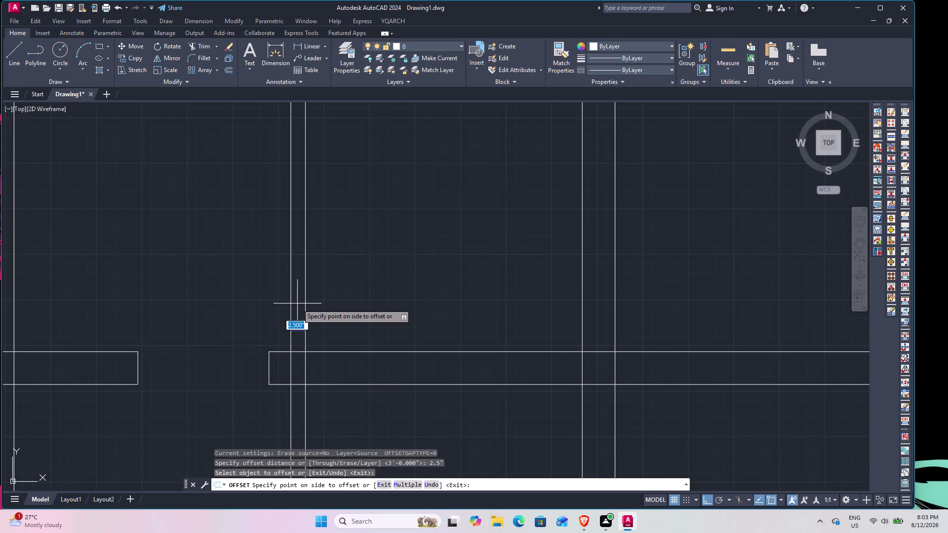
click(297, 330)
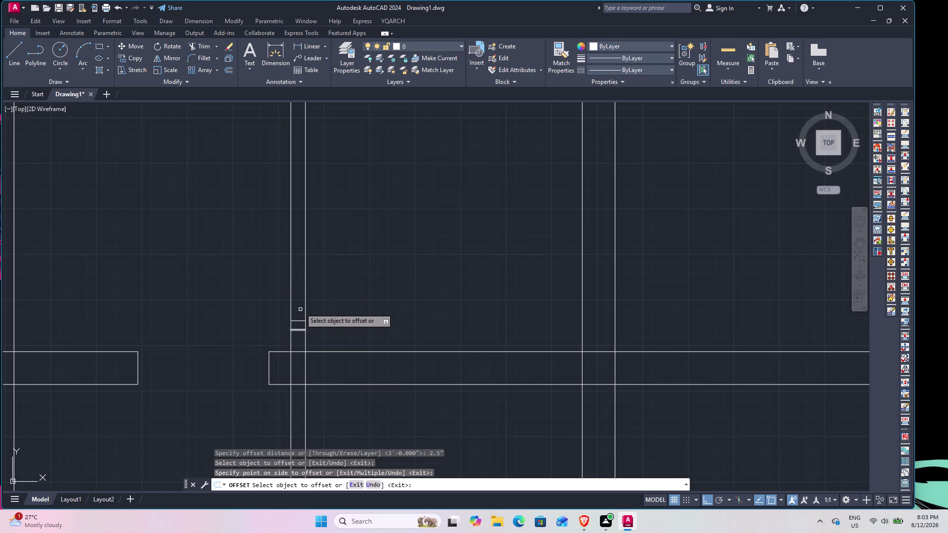
key(Escape)
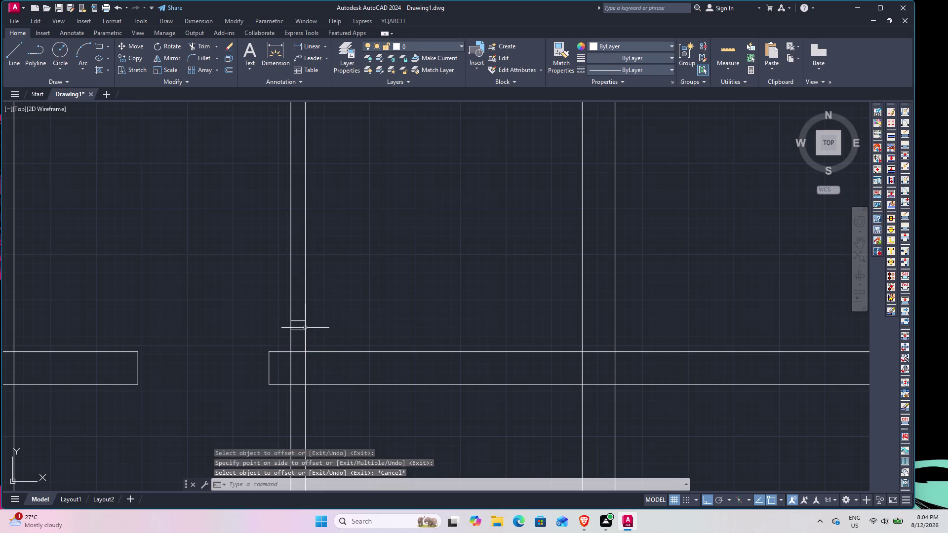
key(ctrl+z)
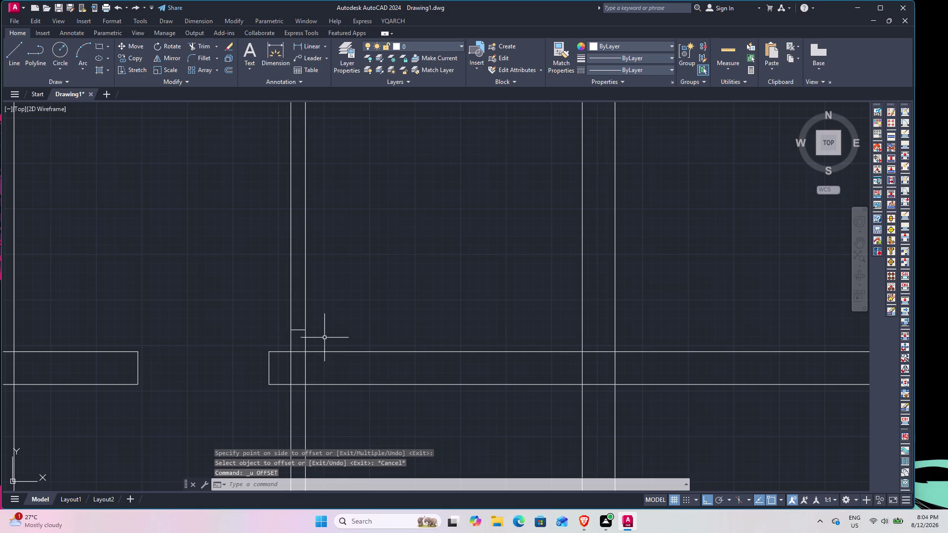
Retry the offset with 2.5" and then 2.5' distances, then cancel it.
text(O)
key(space)
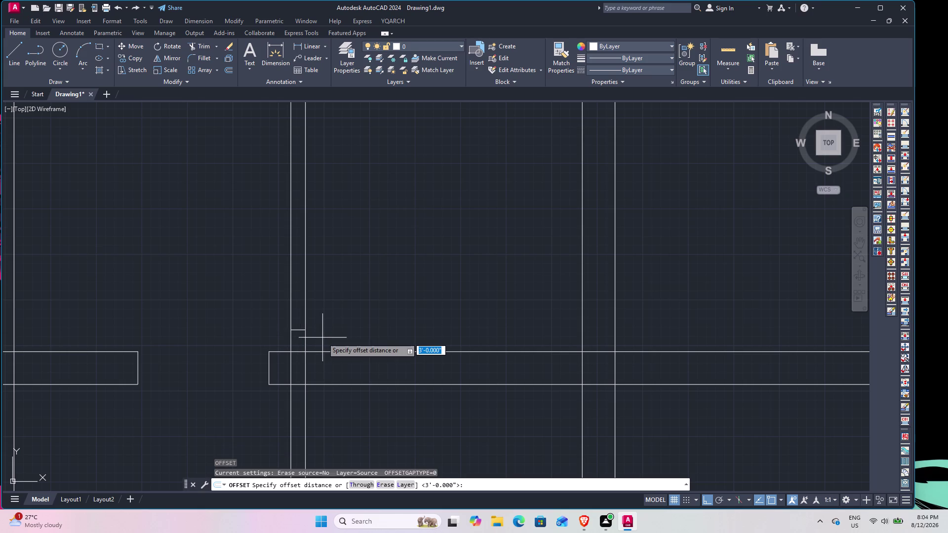
key(2)
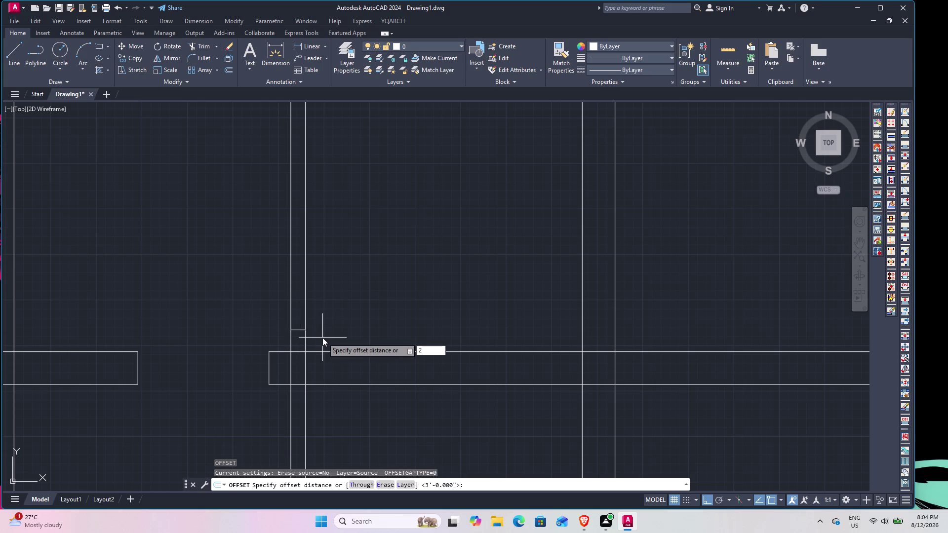
text(.5")
key(Return)
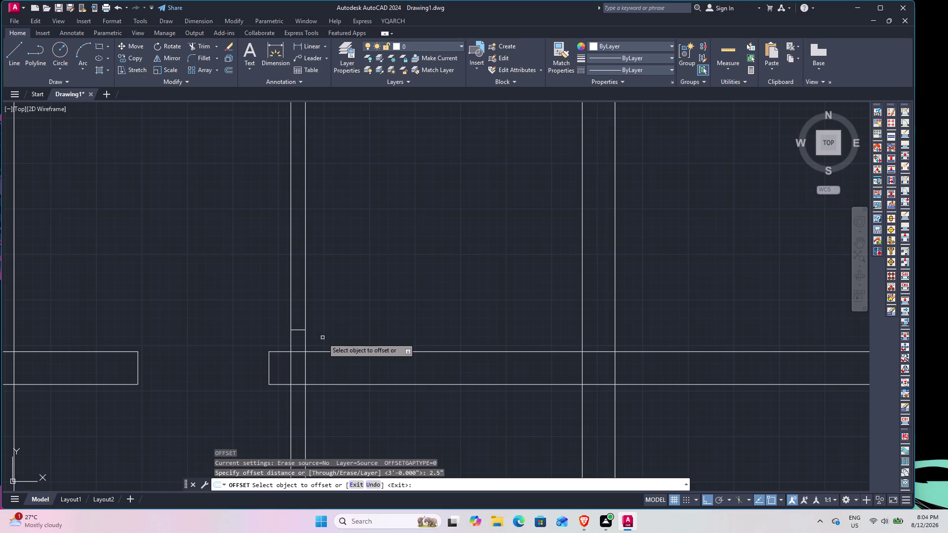
key(2)
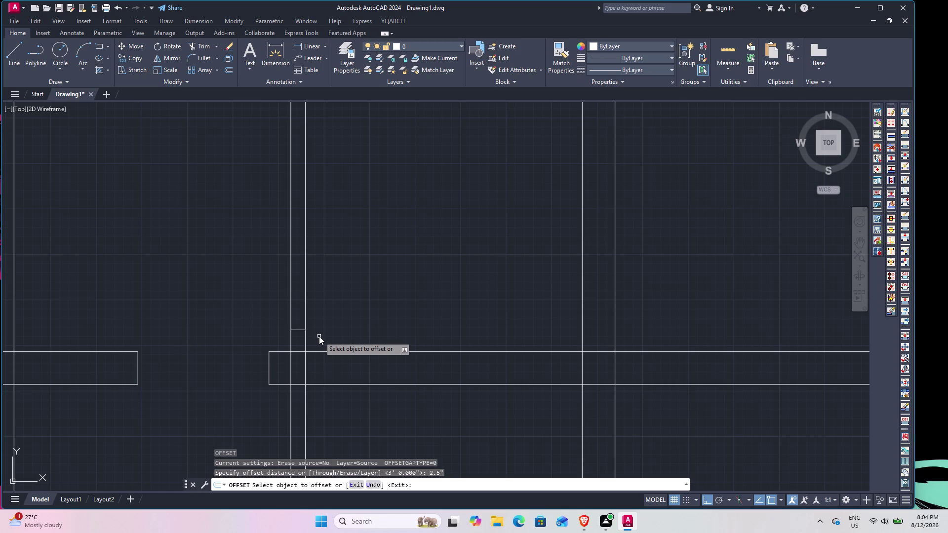
text(.5')
key(Return)
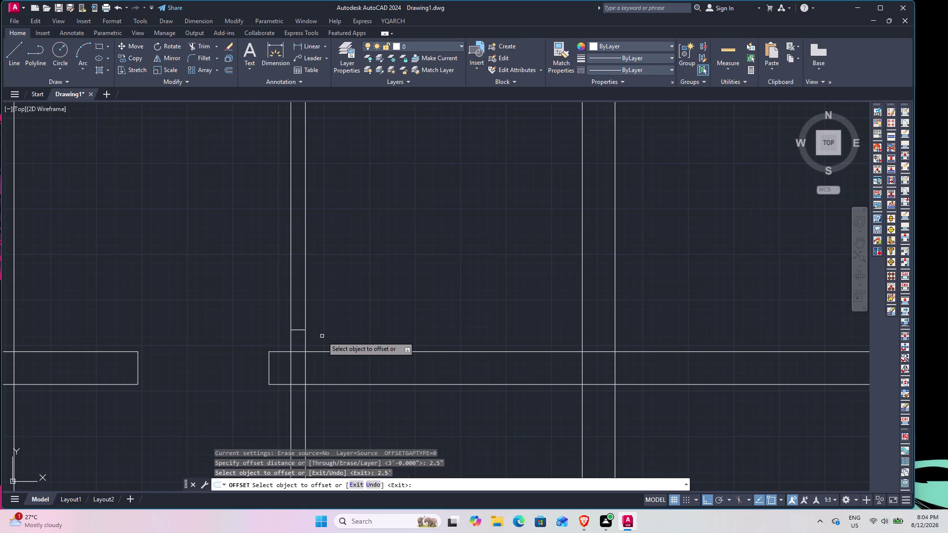
click(300, 329)
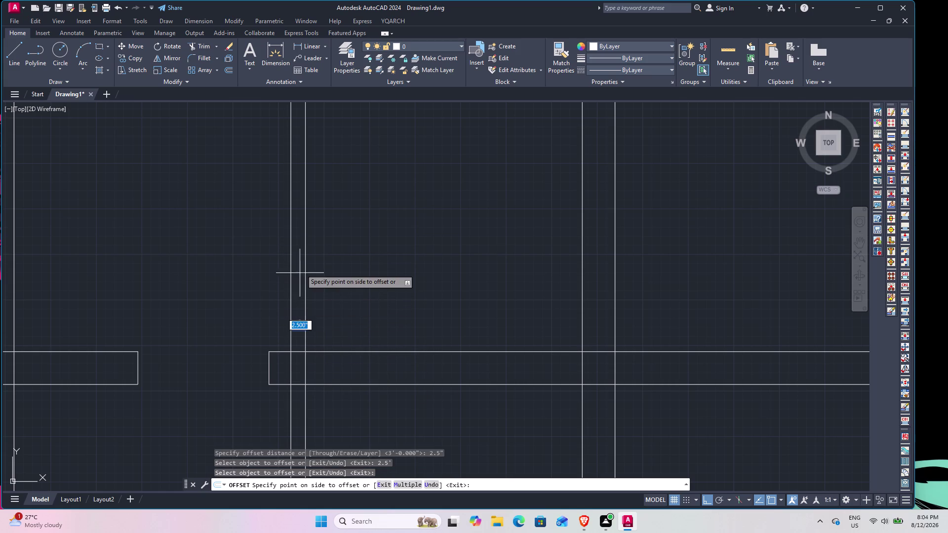
key(Escape)
key(Escape)
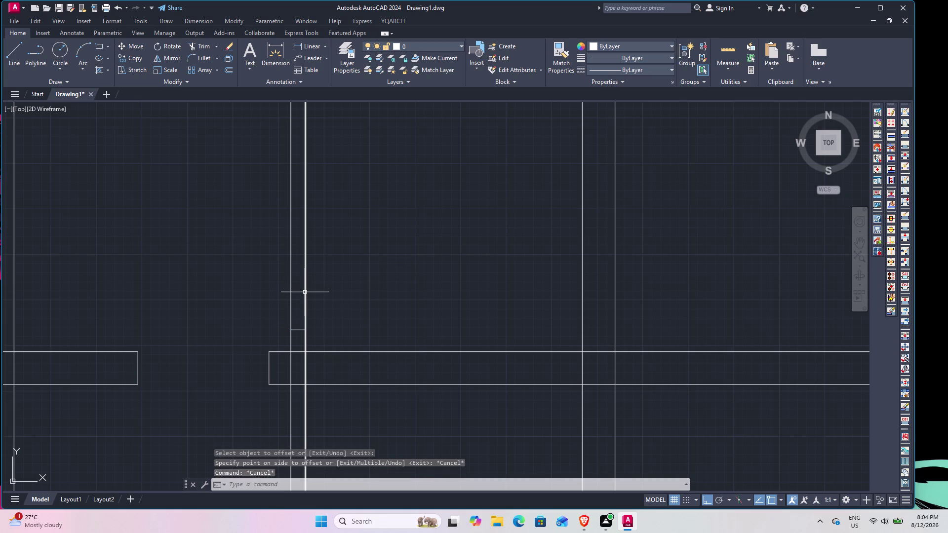
Offset the short crossbar 2'-6" upward to create the second crossbar.
text(O)
key(space)
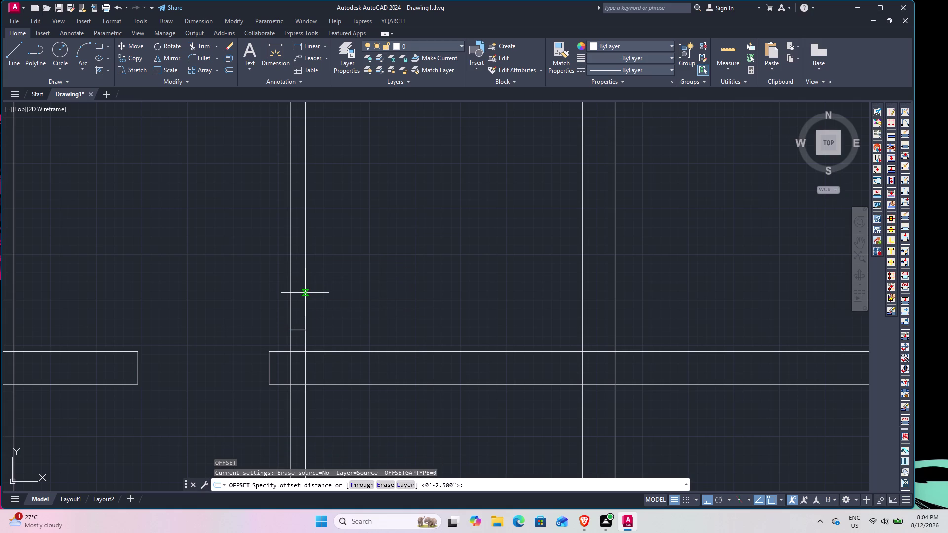
text(2.5')
key(Return)
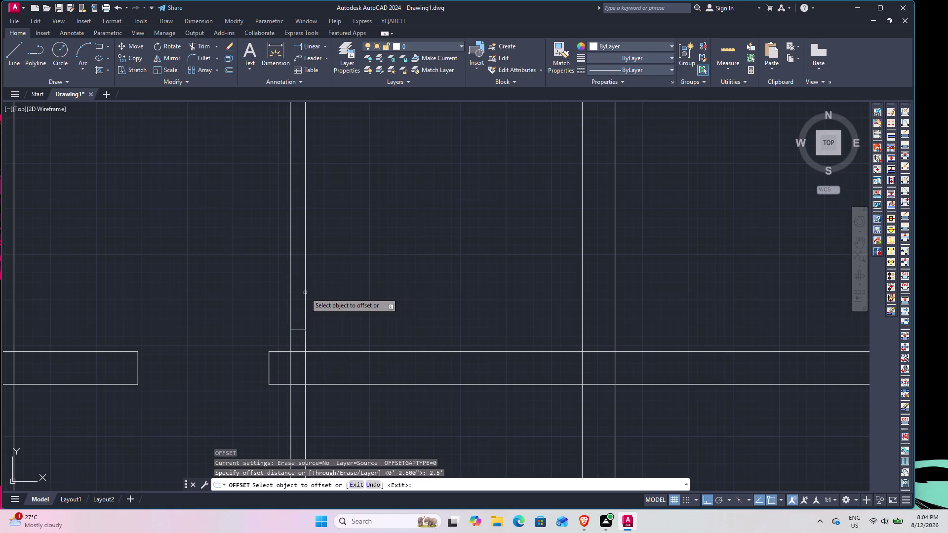
click(297, 330)
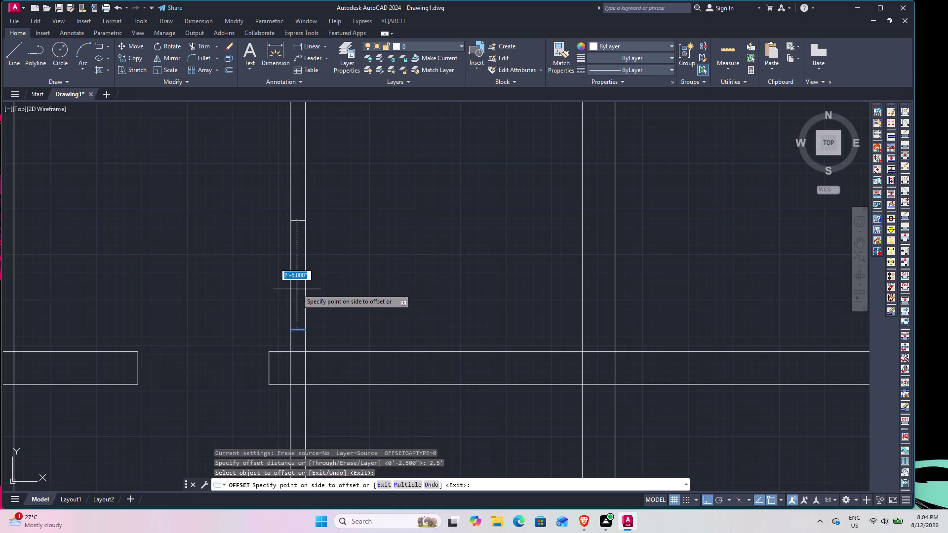
click(296, 288)
scroll(down, 3)
middle_drag(300, 269, 300, 250)
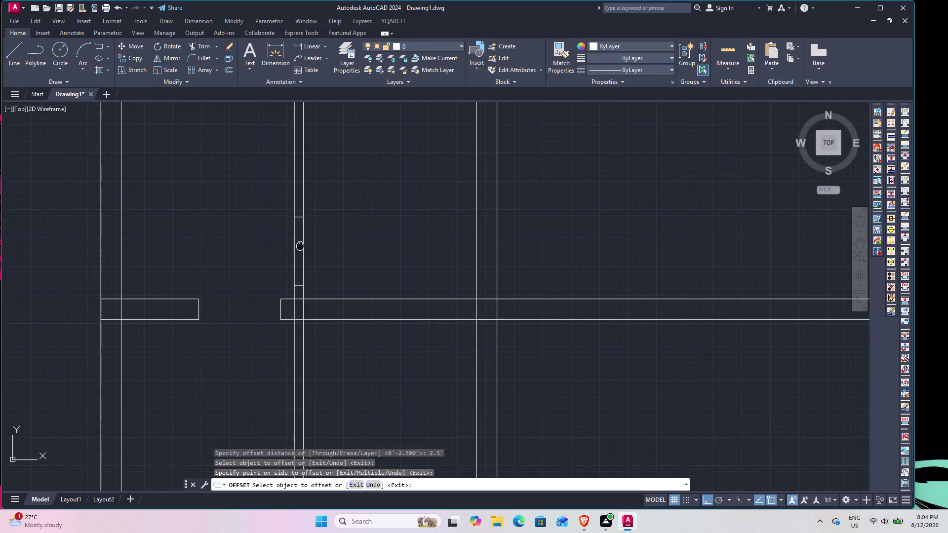
middle_drag(300, 249, 300, 246)
Trim the segments around the mullion near the new crossbar.
key(t)
text(R)
key(space)
drag(336, 258, 330, 258)
click(251, 241)
click(327, 249)
drag(275, 248, 343, 250)
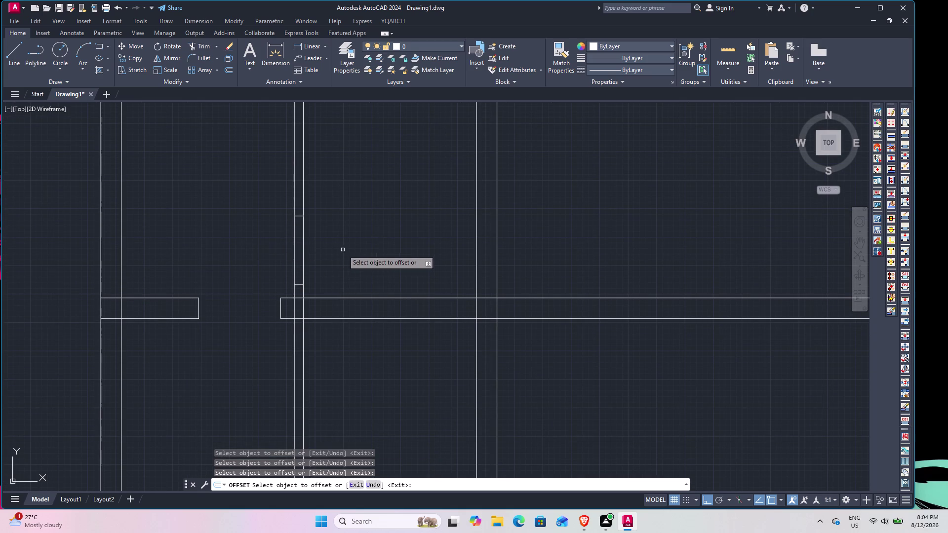
key(Escape)
key(Escape)
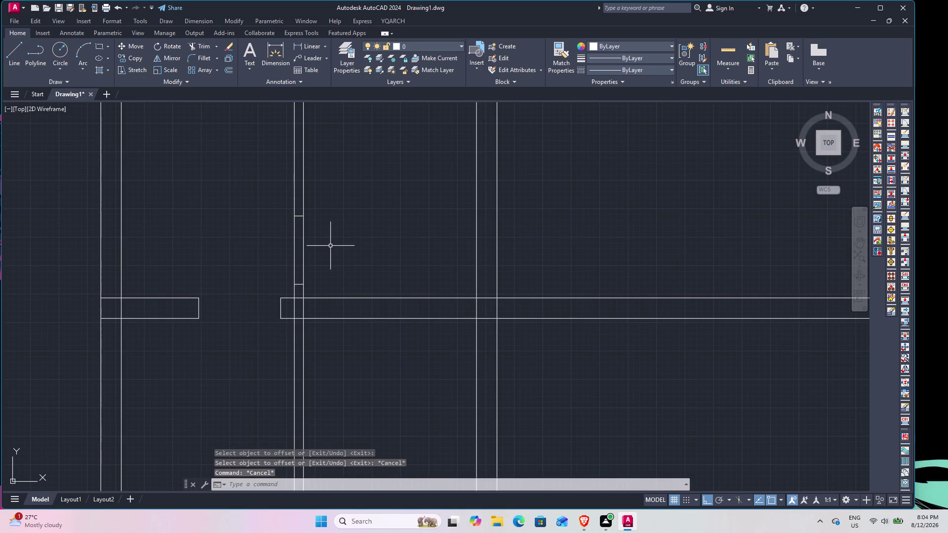
key(t)
key(r)
key(space)
Fence-trim the overlapping segments at the first rail junction.
drag(313, 247, 307, 246)
click(229, 250)
scroll(down, 3)
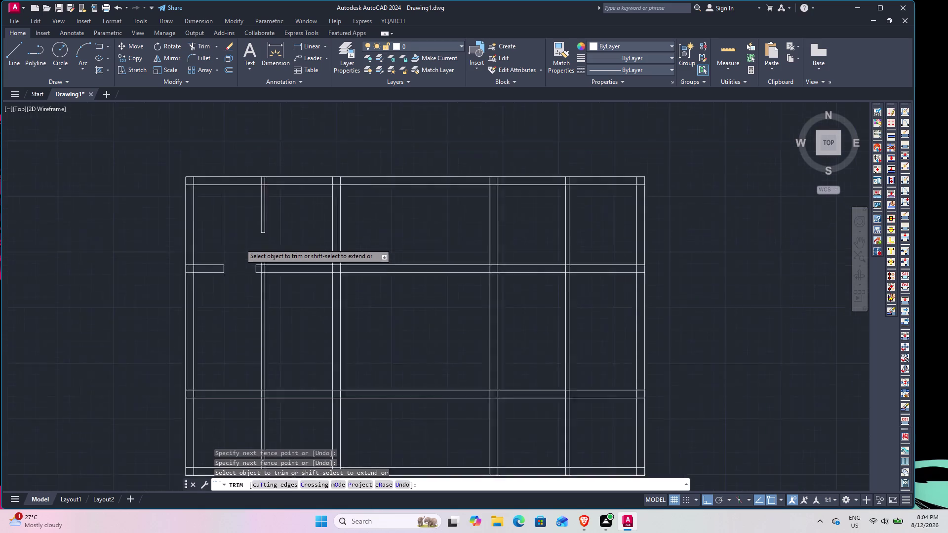
middle_drag(240, 246, 236, 226)
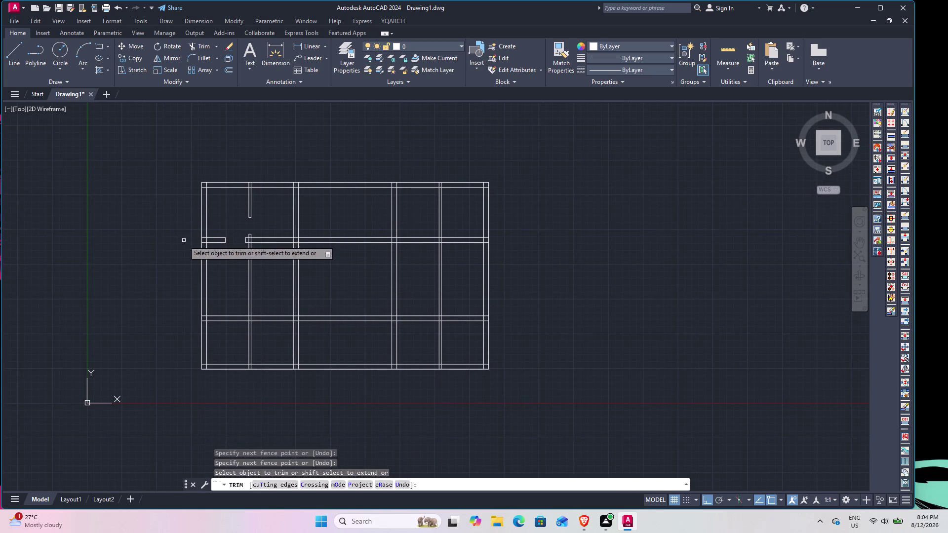
scroll(up, 3)
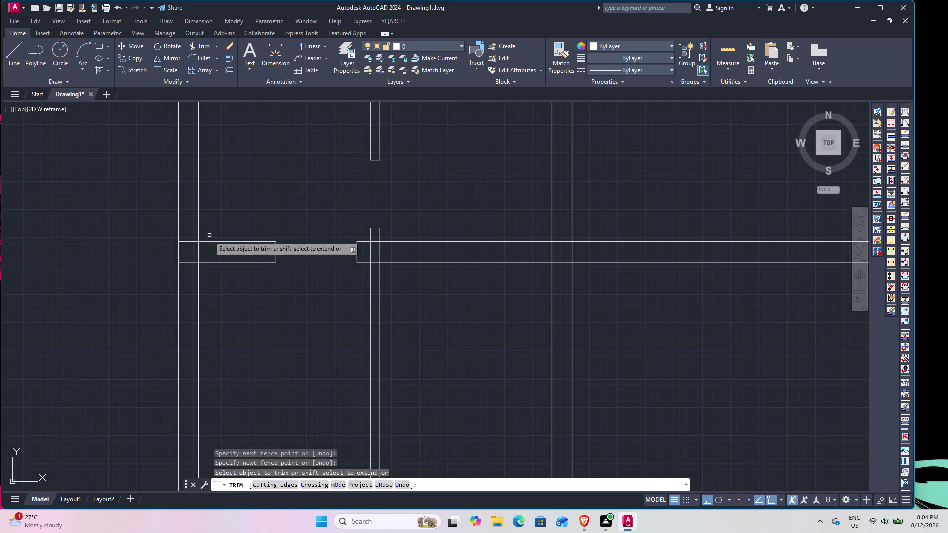
Trim the lines crossing the upper rail junction with a fence.
click(207, 253)
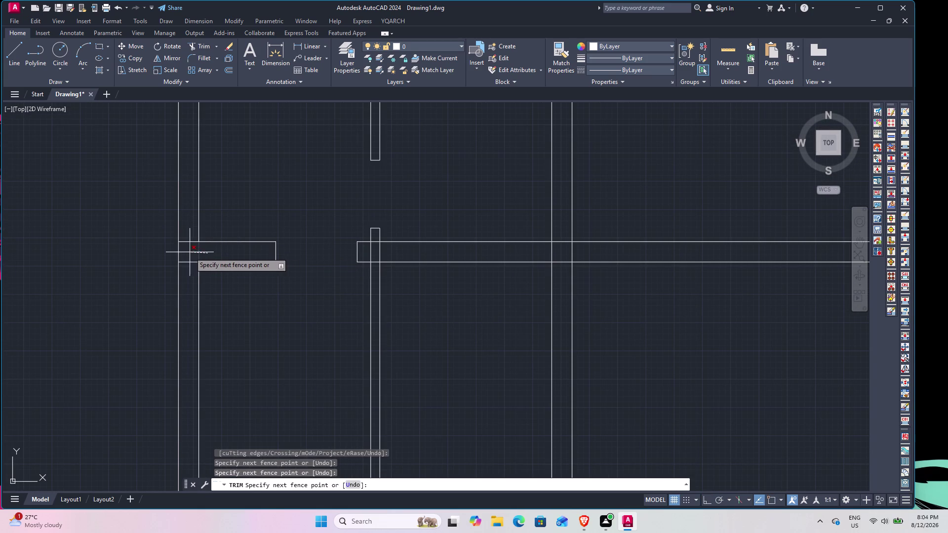
click(190, 252)
click(189, 231)
click(189, 273)
scroll(down, 3)
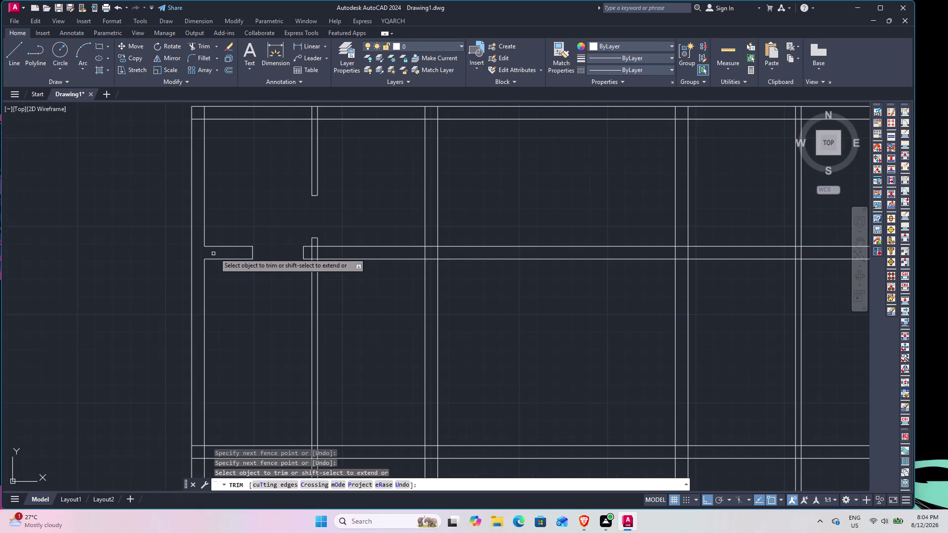
scroll(up, 3)
Trim the overlapping rail segments where the mullion meets the middle rail.
click(328, 262)
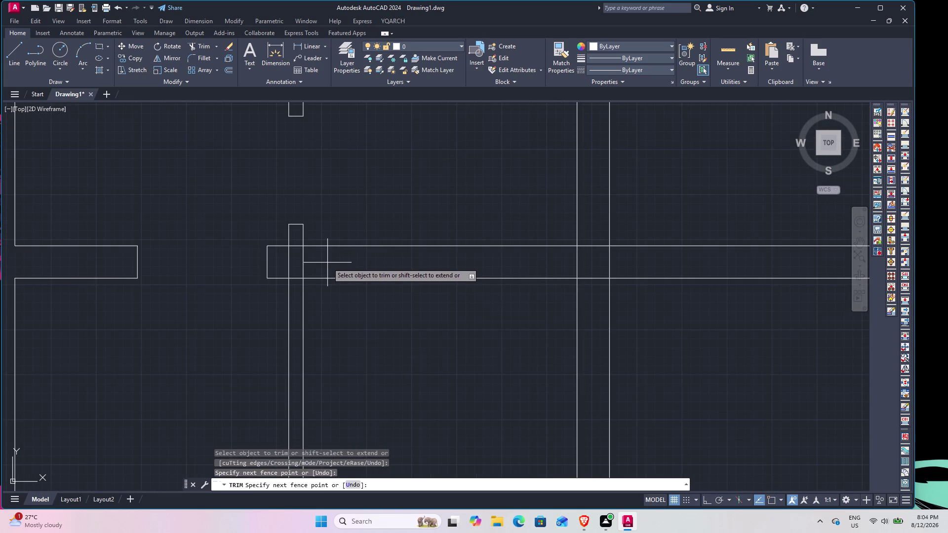
click(283, 262)
scroll(down, 3)
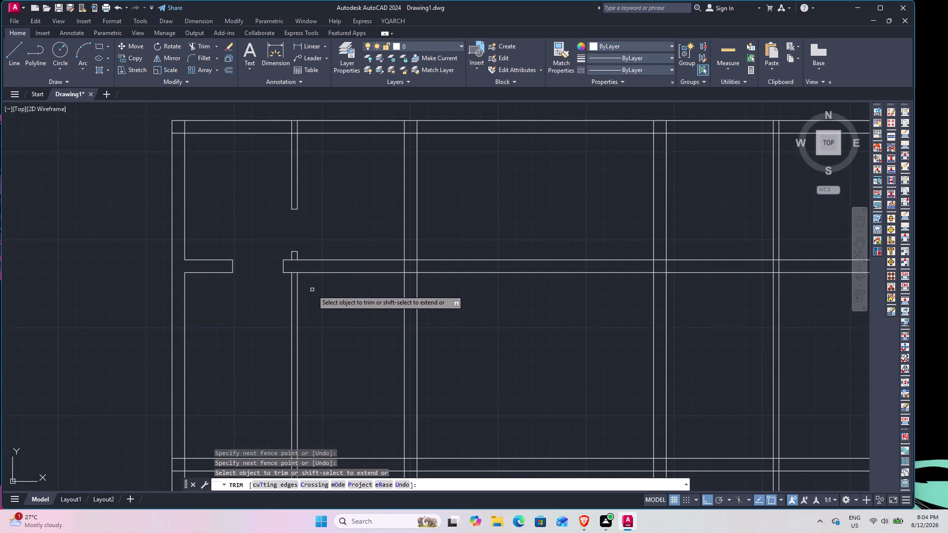
scroll(down, 3)
middle_drag(312, 289, 309, 237)
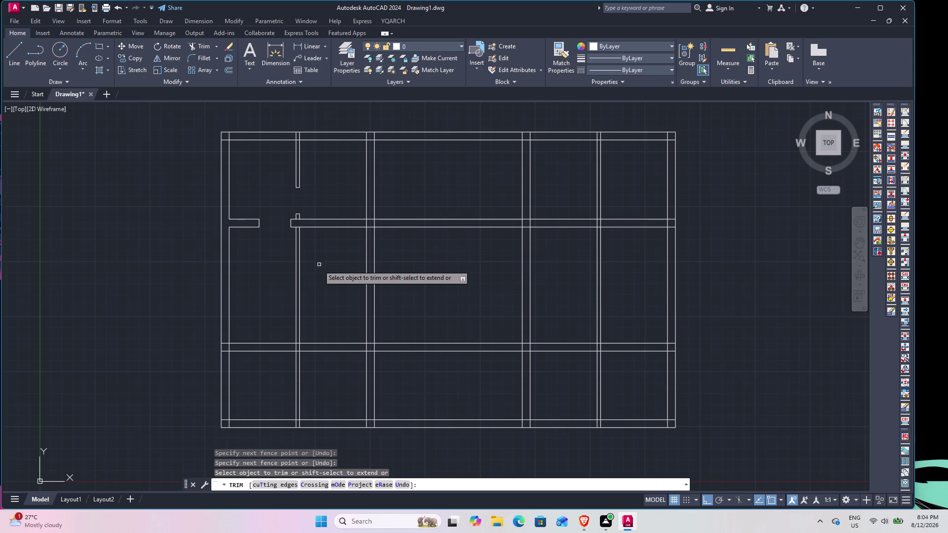
Trim the lower rail and mullion lines in the bottom-left pane.
drag(327, 292, 320, 292)
click(267, 287)
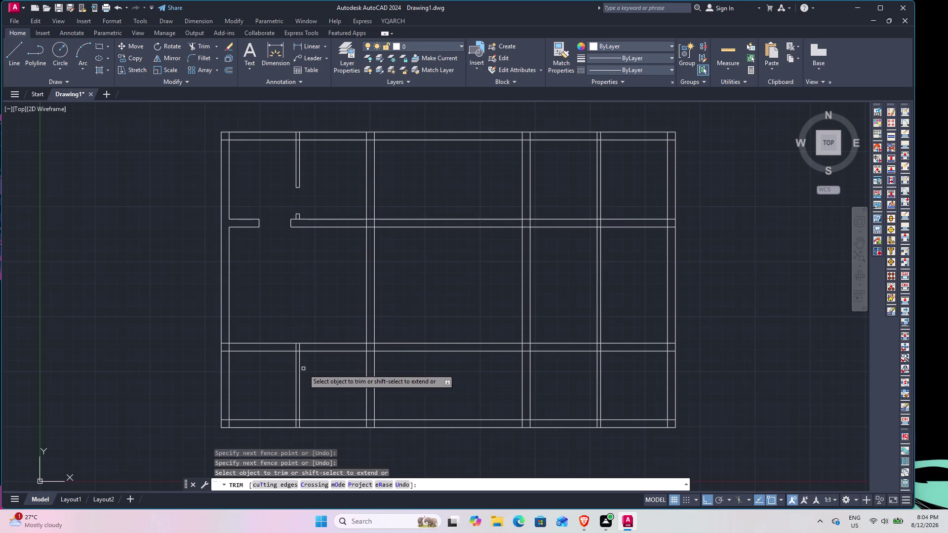
drag(311, 379, 305, 374)
click(284, 322)
click(258, 325)
click(271, 364)
click(296, 375)
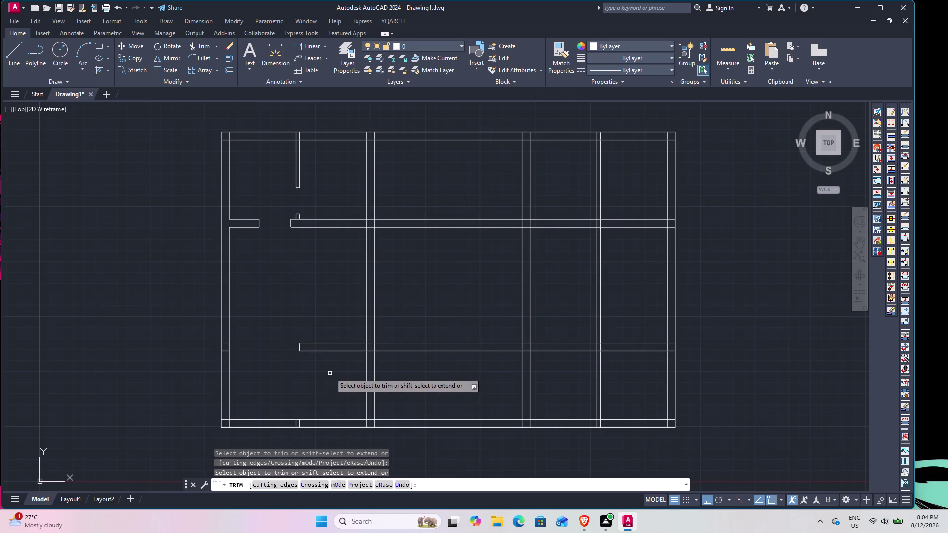
Trim the remaining lower rail segments left of the mullion.
drag(337, 353, 331, 296)
click(297, 350)
click(317, 340)
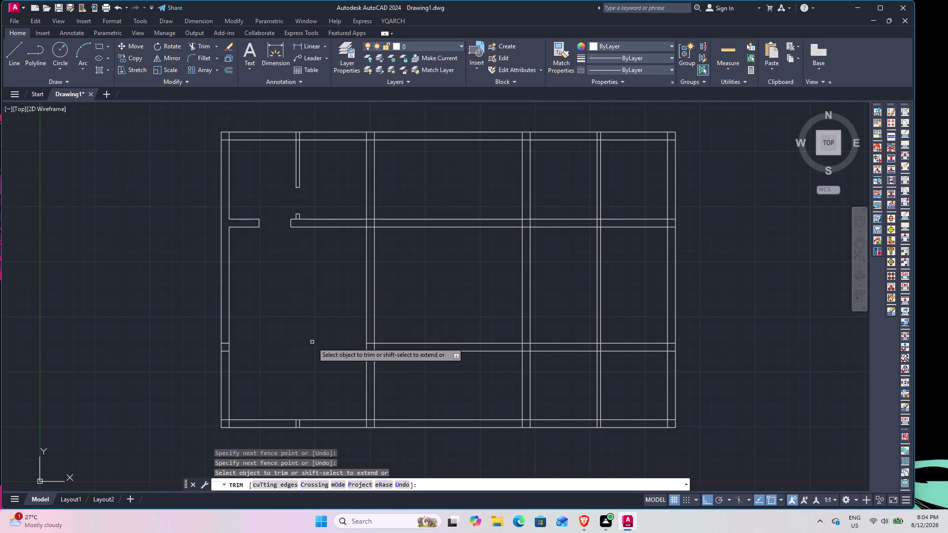
click(313, 425)
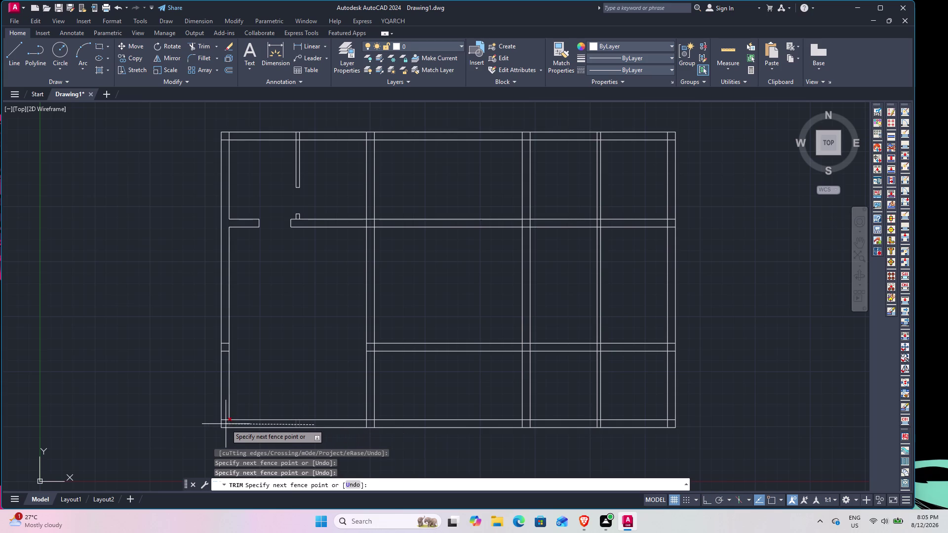
Trim the crossing lines along the left stile and bottom-left corner, then end trimming.
click(225, 425)
click(226, 424)
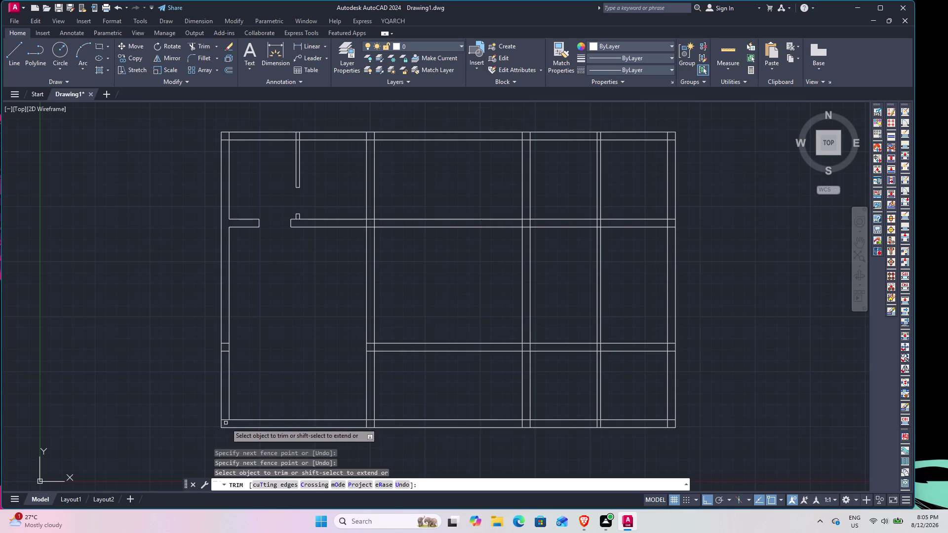
click(226, 425)
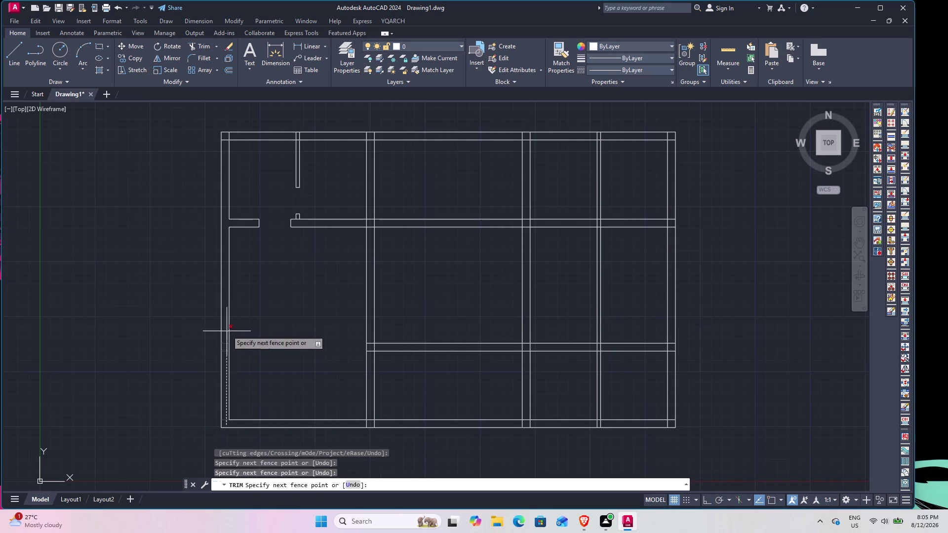
click(226, 269)
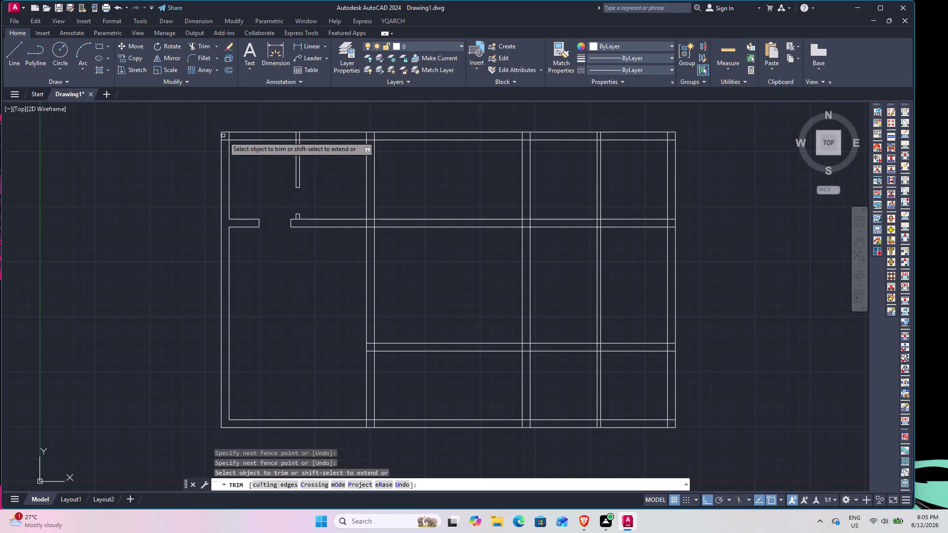
scroll(up, 3)
middle_drag(234, 143, 183, 135)
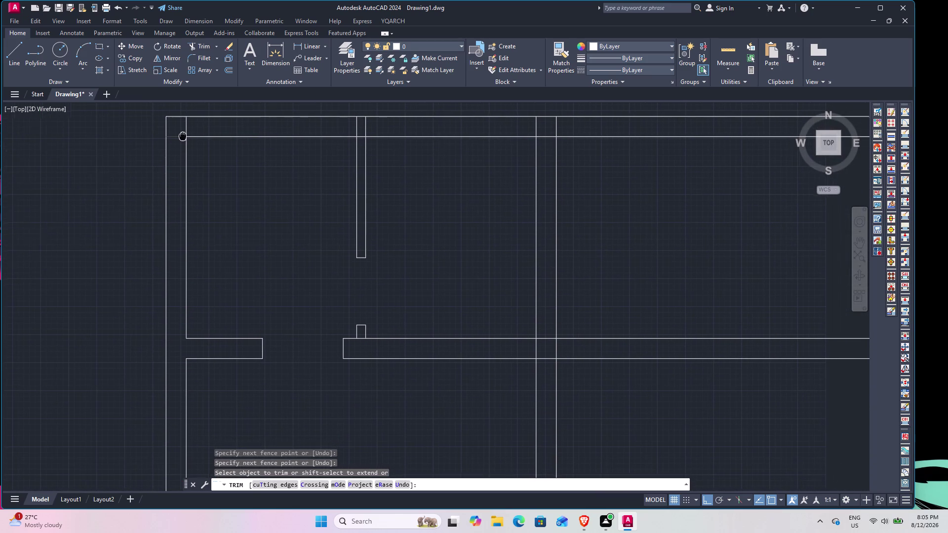
middle_drag(183, 136, 181, 134)
key(Escape)
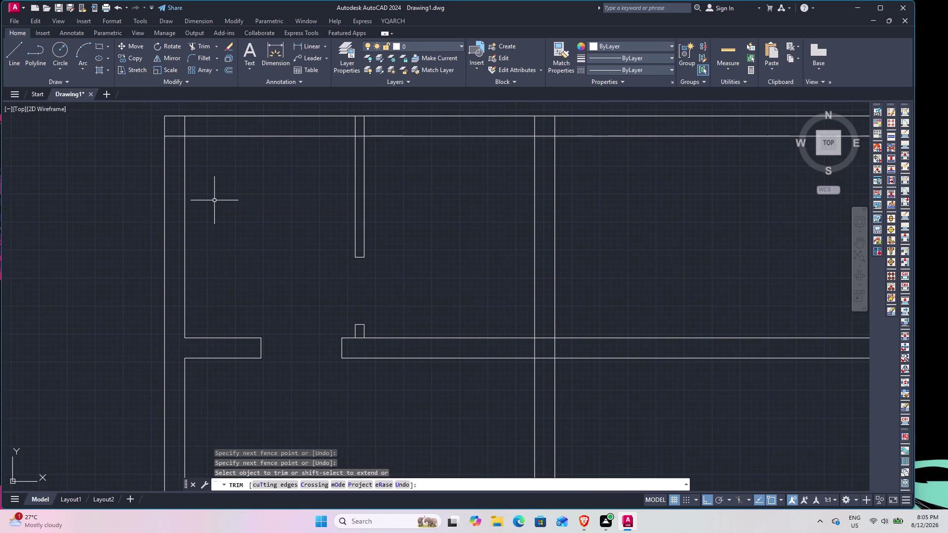
scroll(down, 3)
middle_drag(289, 219, 273, 168)
middle_drag(262, 165, 259, 273)
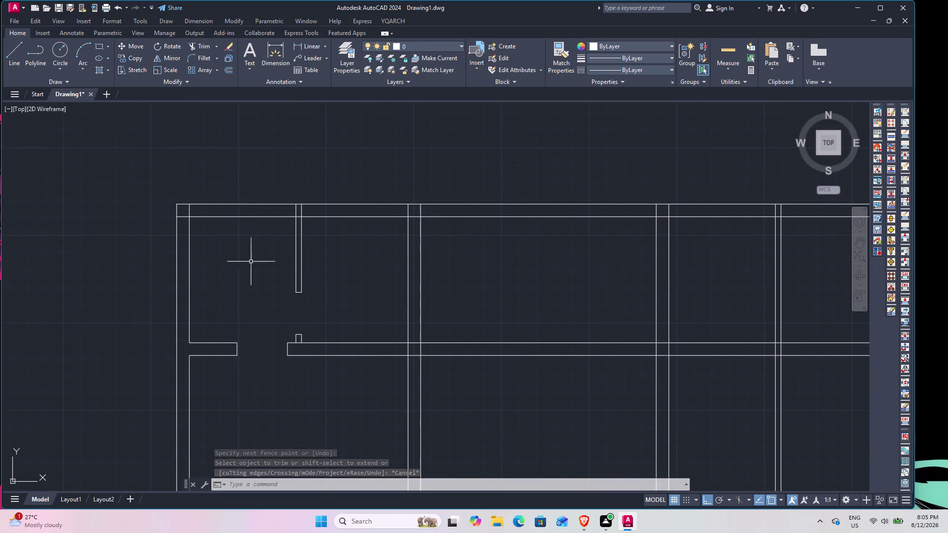
Restart TRIM and remove the overshoots at the top-left frame corner.
text(TR)
key(space)
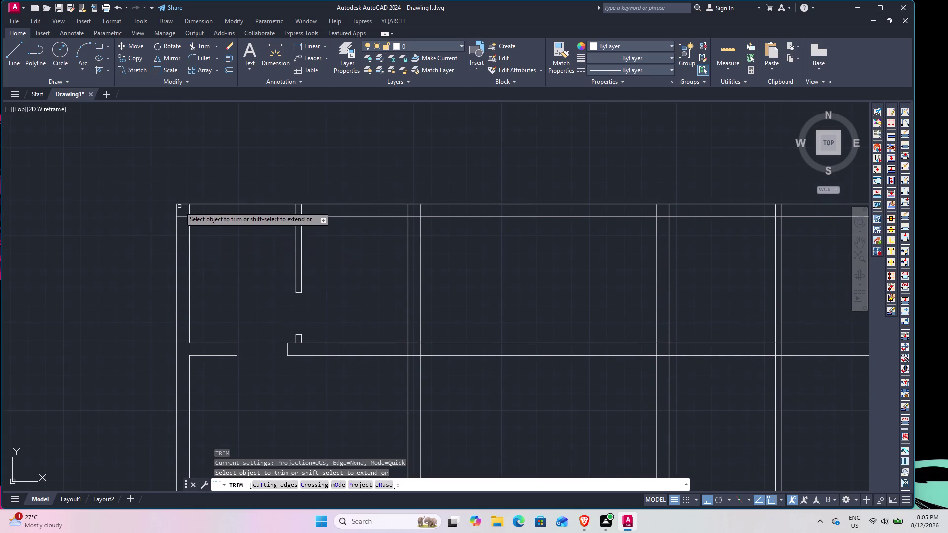
click(184, 224)
click(183, 212)
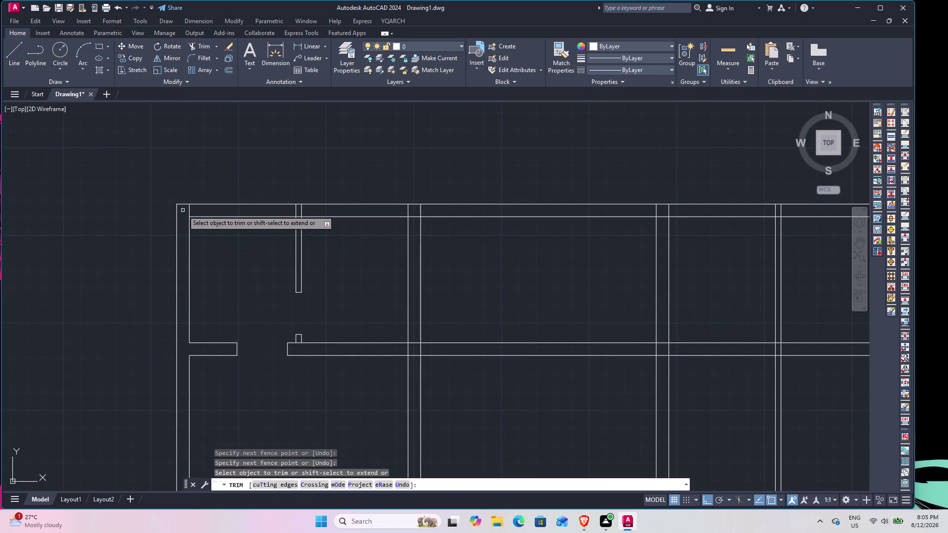
click(183, 211)
click(482, 209)
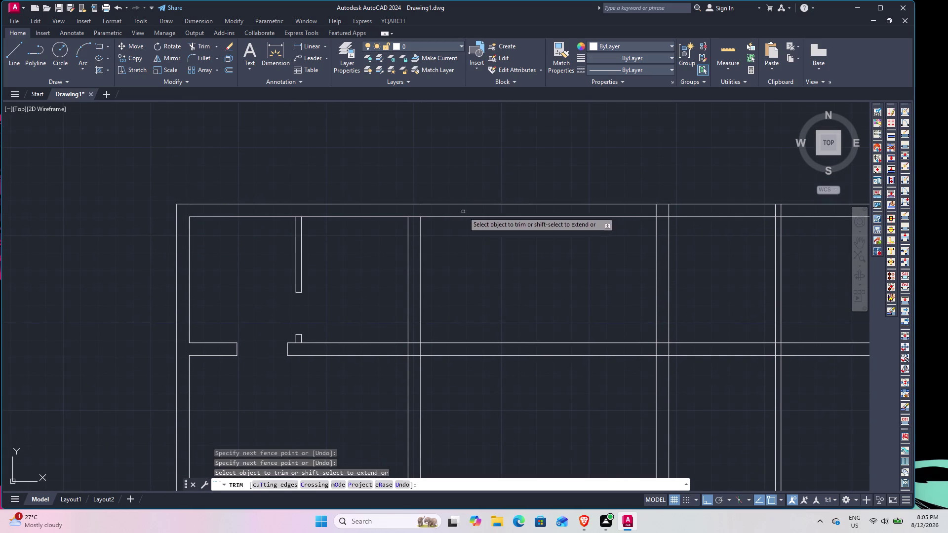
Trim the top rail's inner line overshoot.
scroll(up, 3)
click(317, 227)
click(317, 201)
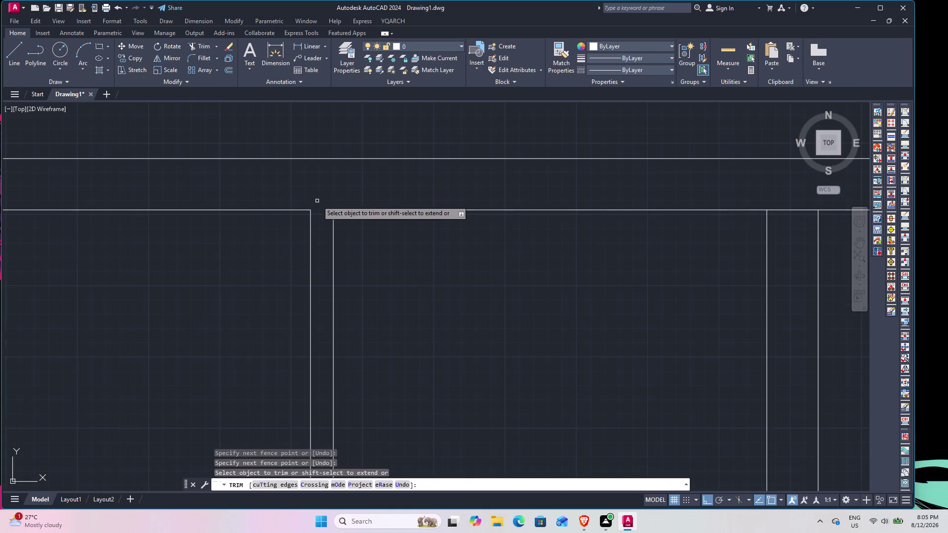
scroll(down, 3)
middle_drag(451, 233, 376, 219)
Trim the crossing where the mullion meets the top rail.
scroll(up, 3)
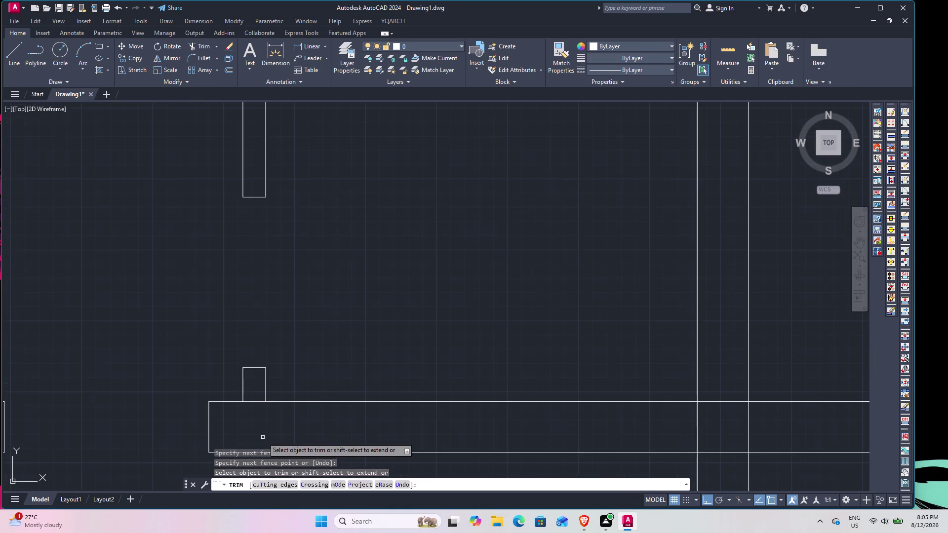
click(259, 416)
click(254, 394)
scroll(down, 3)
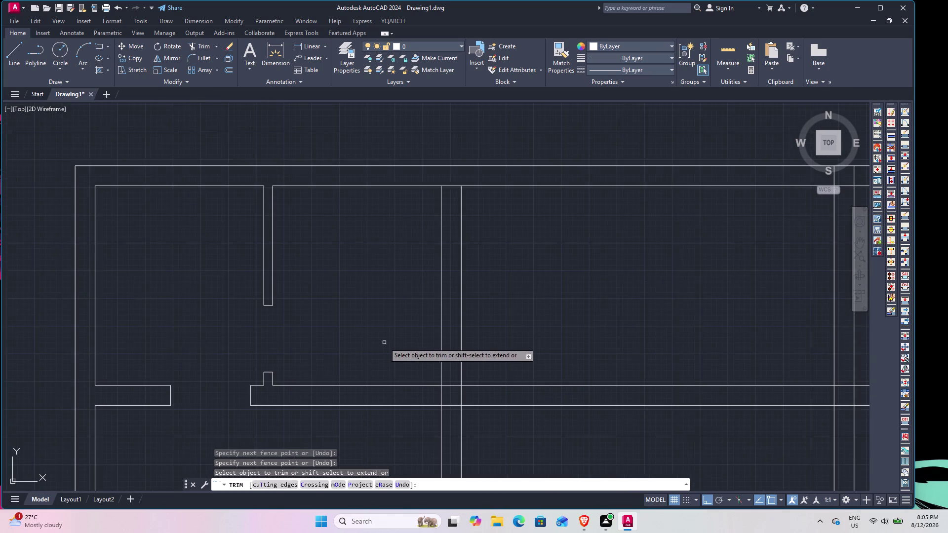
middle_drag(380, 340, 255, 265)
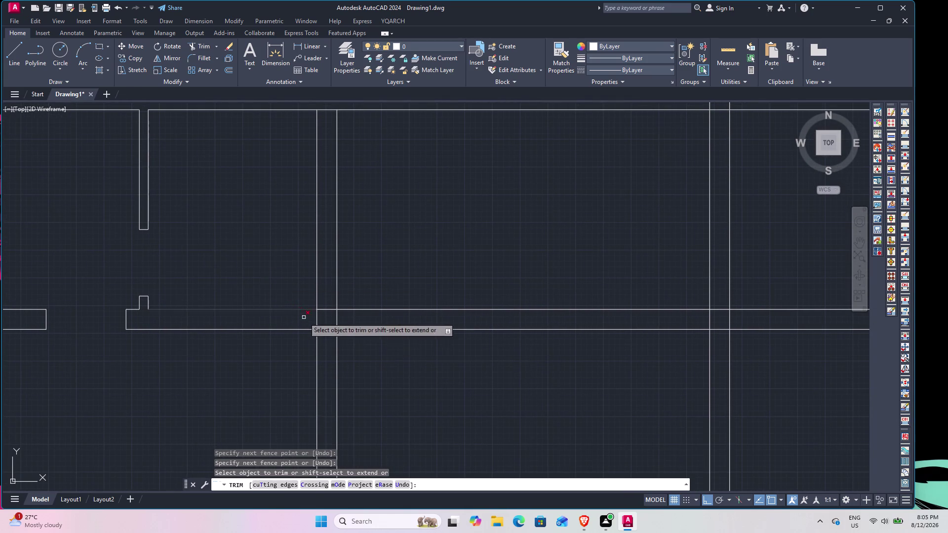